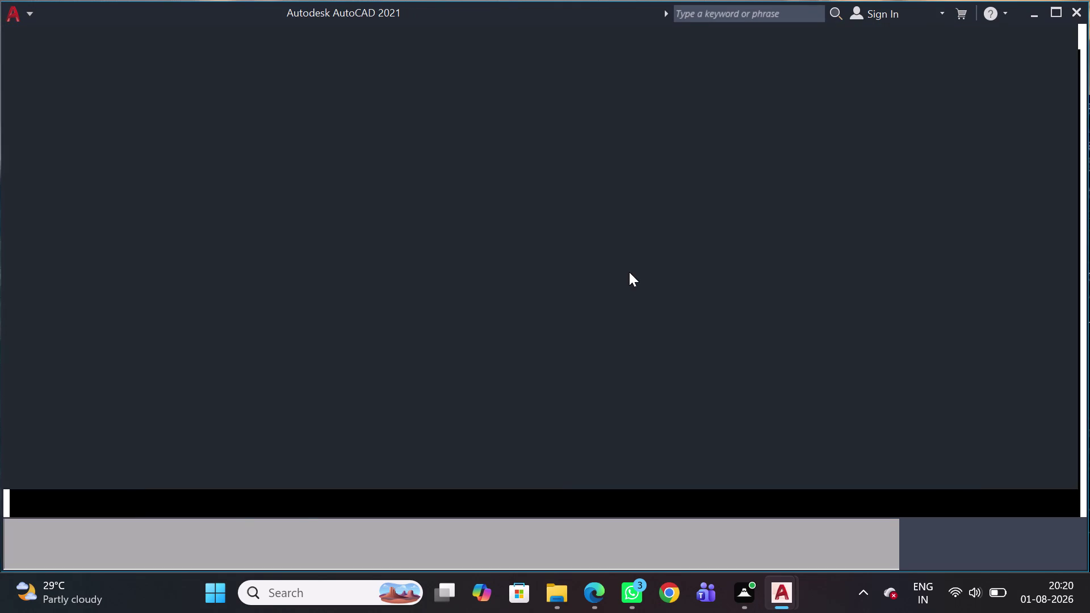
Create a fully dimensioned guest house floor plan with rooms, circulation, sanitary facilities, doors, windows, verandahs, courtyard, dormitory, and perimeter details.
Zoom in and out on the blank Drawing1 and pan to reposition the origin.
scroll(down, 3)
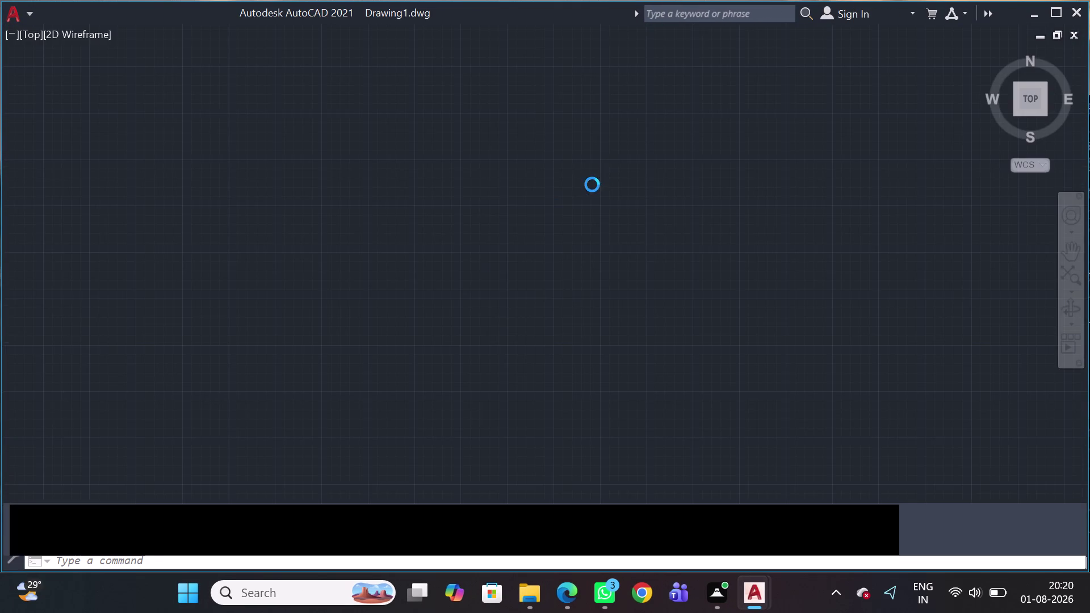
scroll(down, 3)
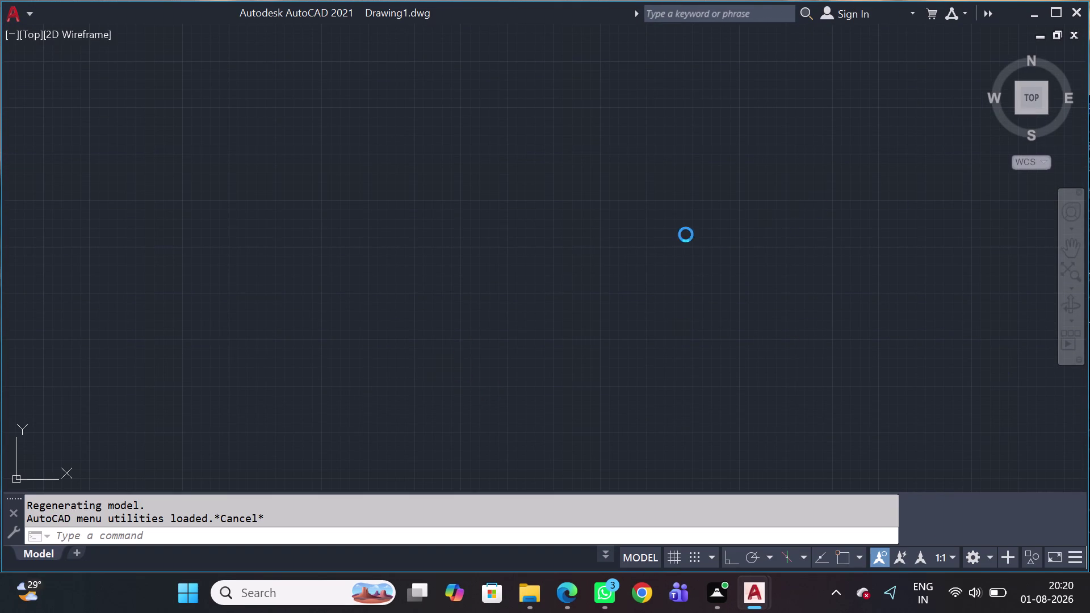
scroll(up, 3)
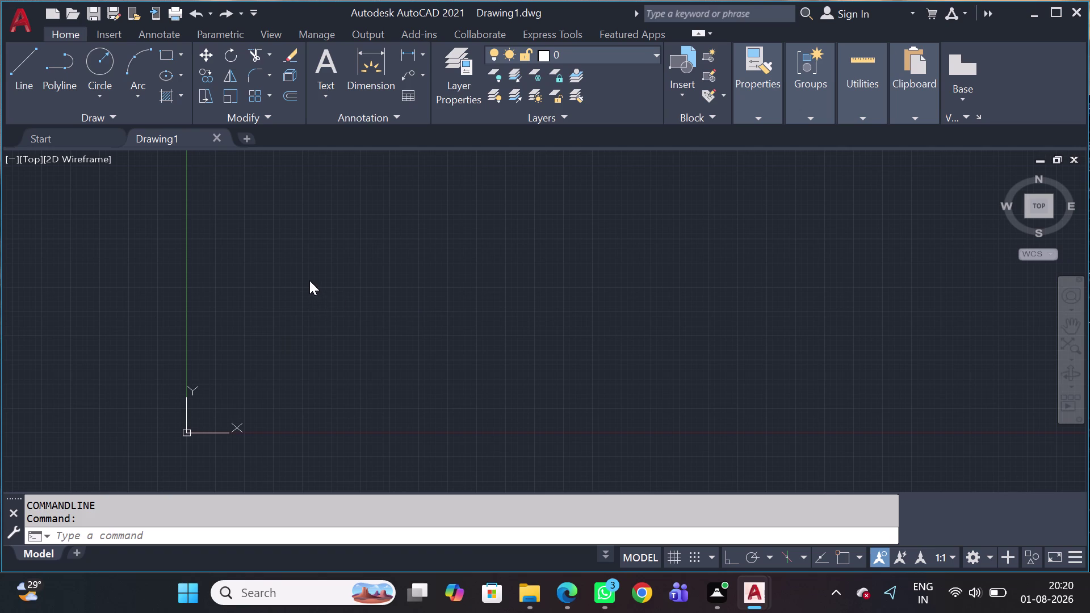
scroll(up, 3)
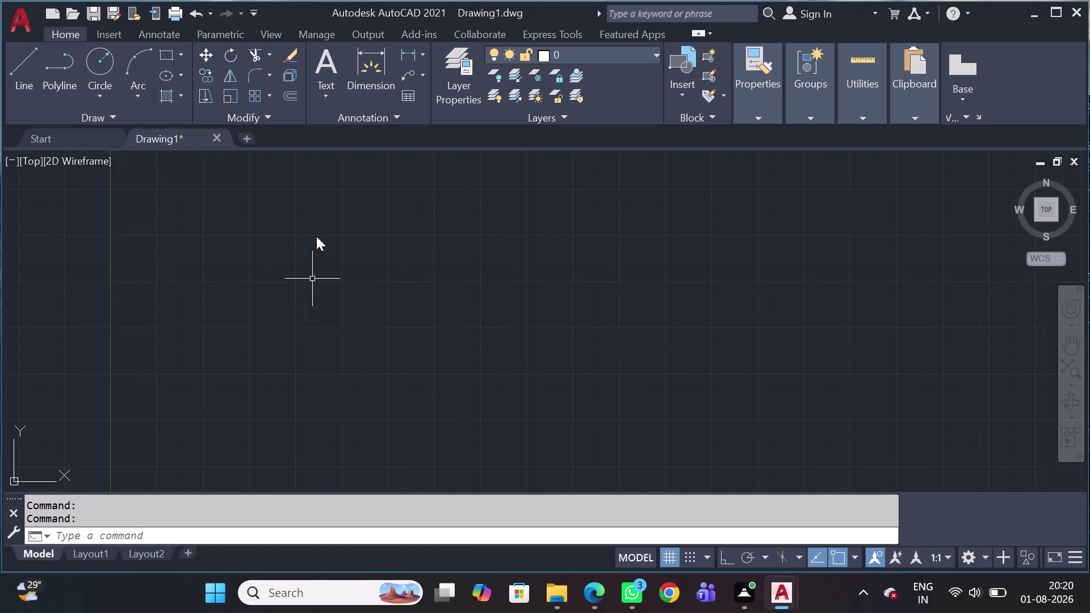
scroll(up, 3)
scroll(down, 3)
scroll(down, 3)
scroll(down, 3)
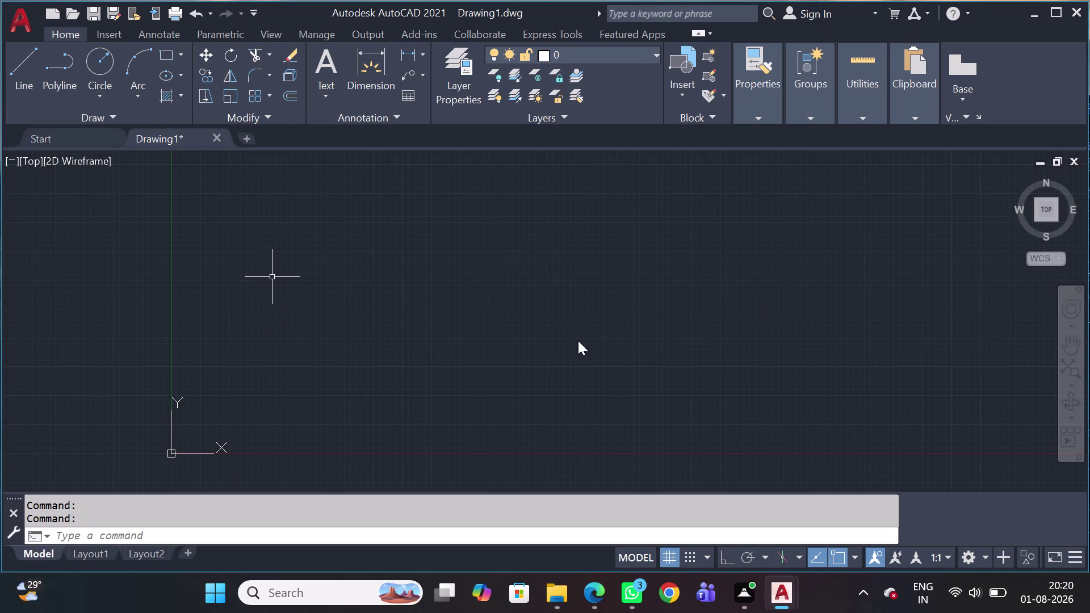
scroll(up, 3)
scroll(down, 3)
scroll(down, 3)
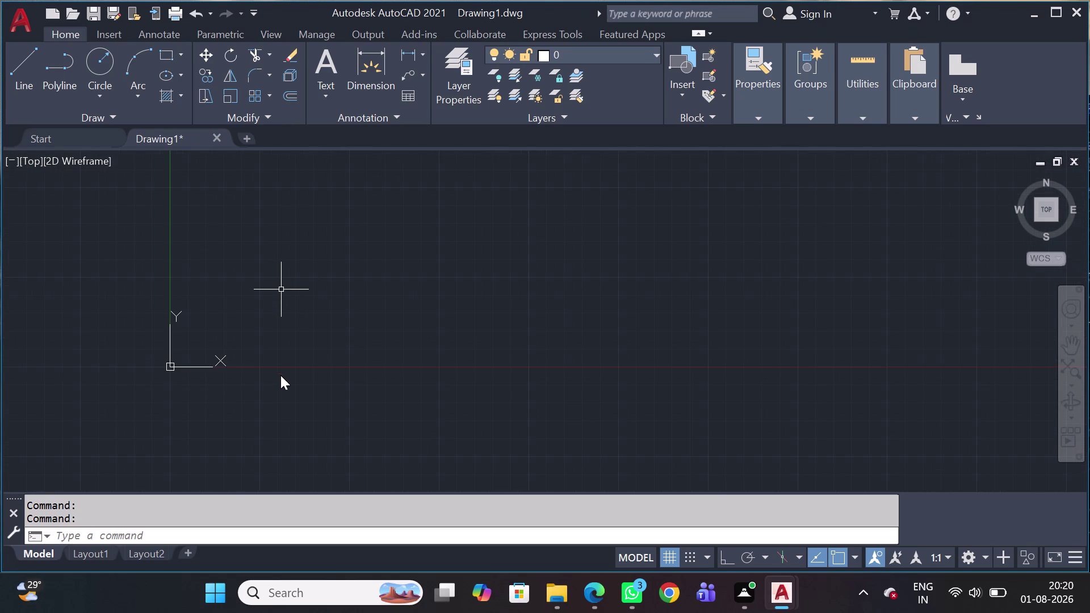
middle_drag(318, 238, 172, 340)
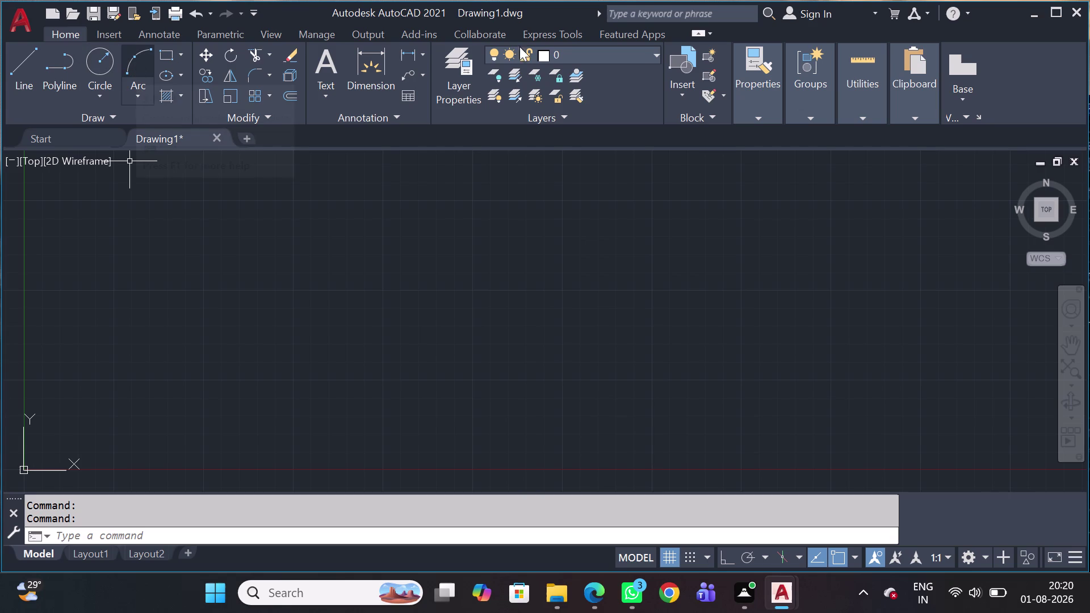
Open the Dimension Style Manager and inspect ISO-25's arrow settings without changing anything.
key(d)
key(space)
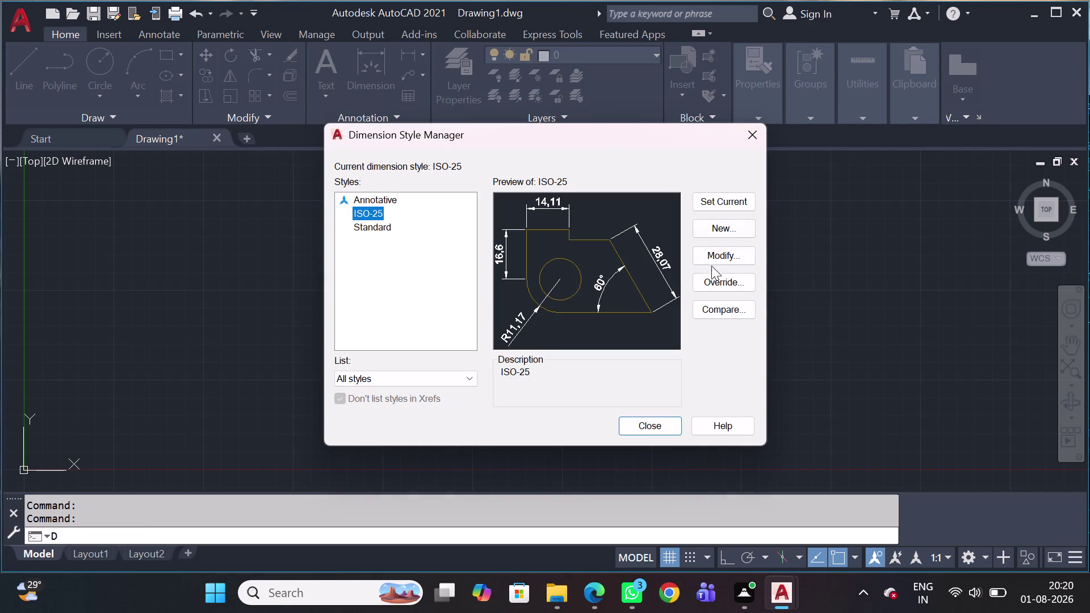
click(731, 256)
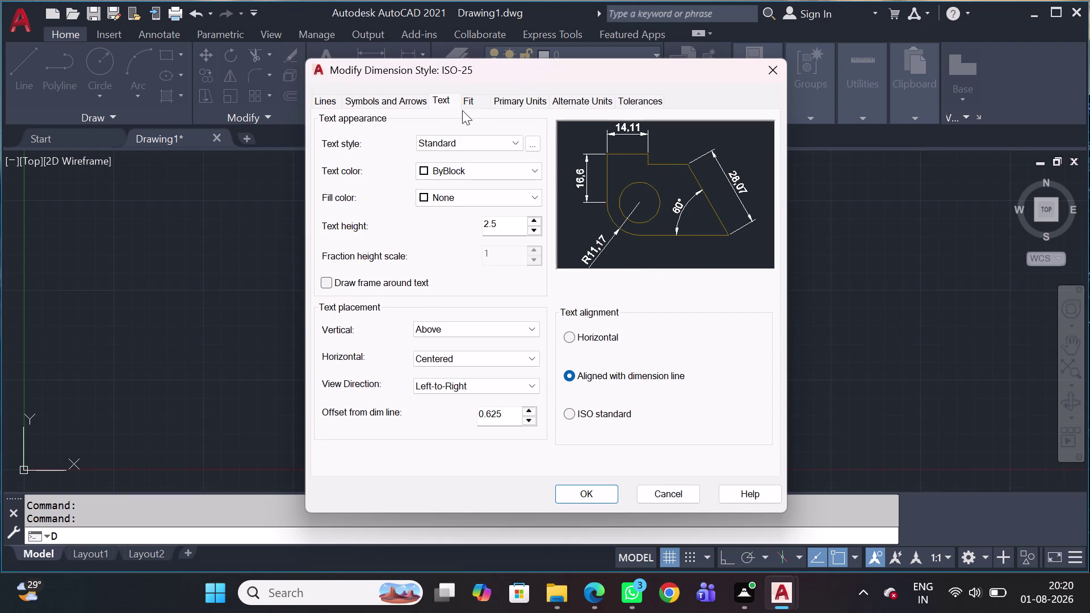
click(404, 105)
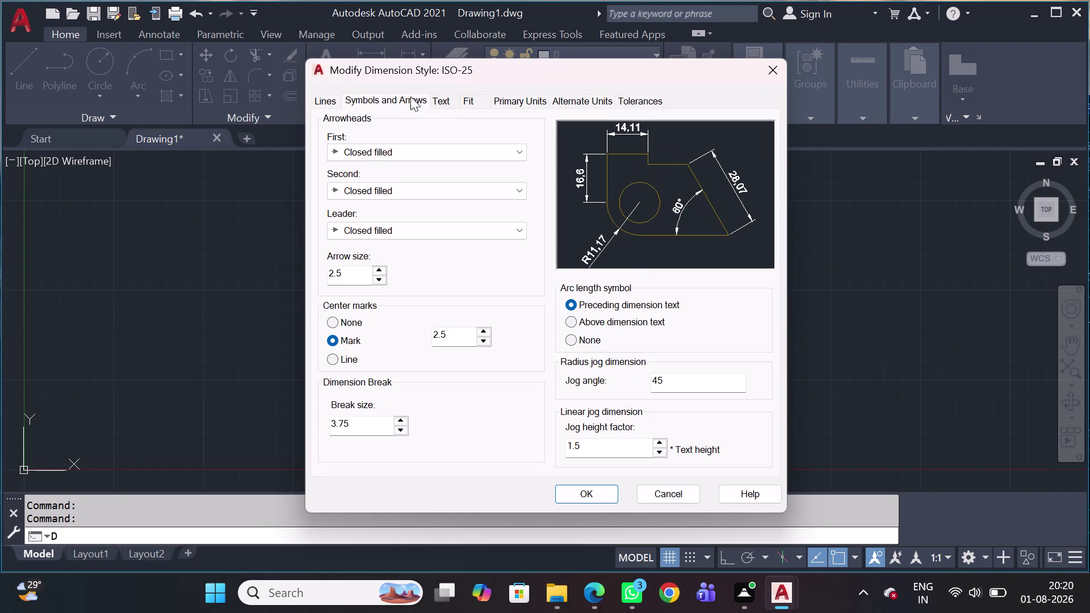
click(768, 67)
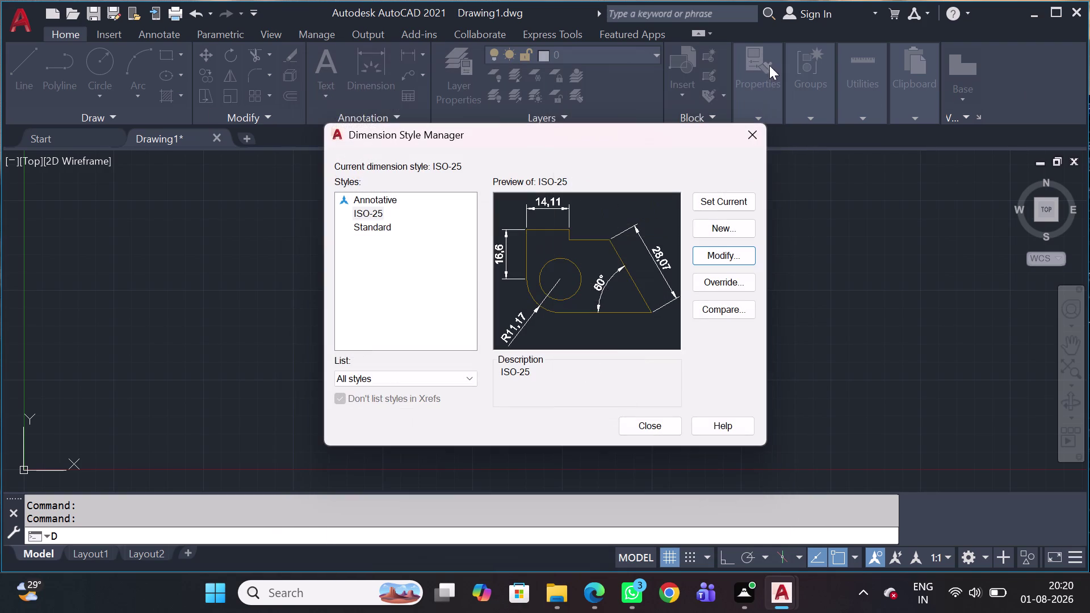
Set ISO-25 Primary Units precision to 0.0, confirm, and close the manager.
click(717, 256)
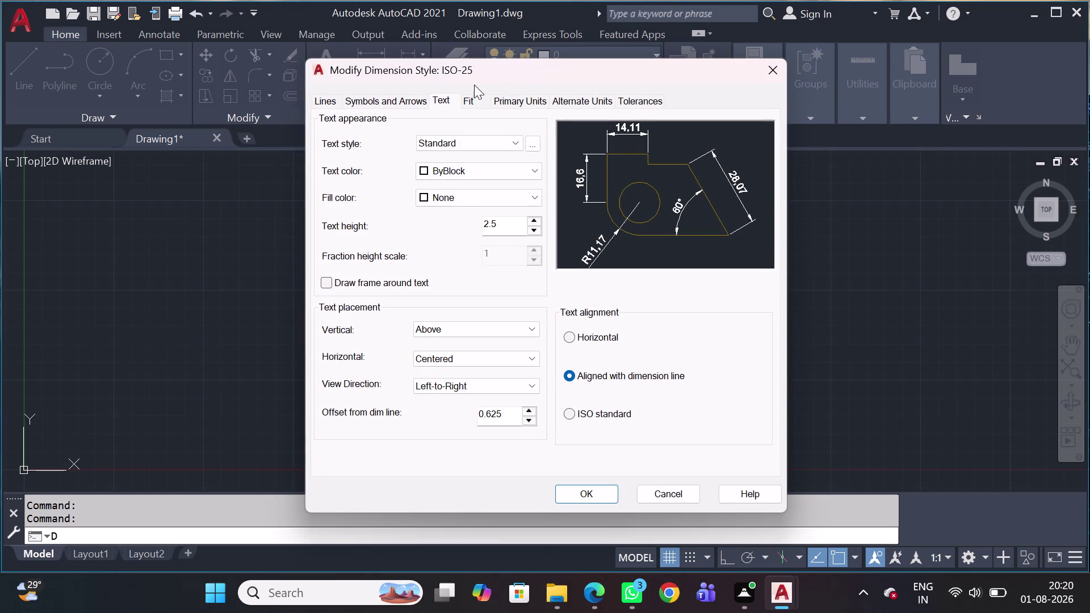
click(500, 103)
click(443, 165)
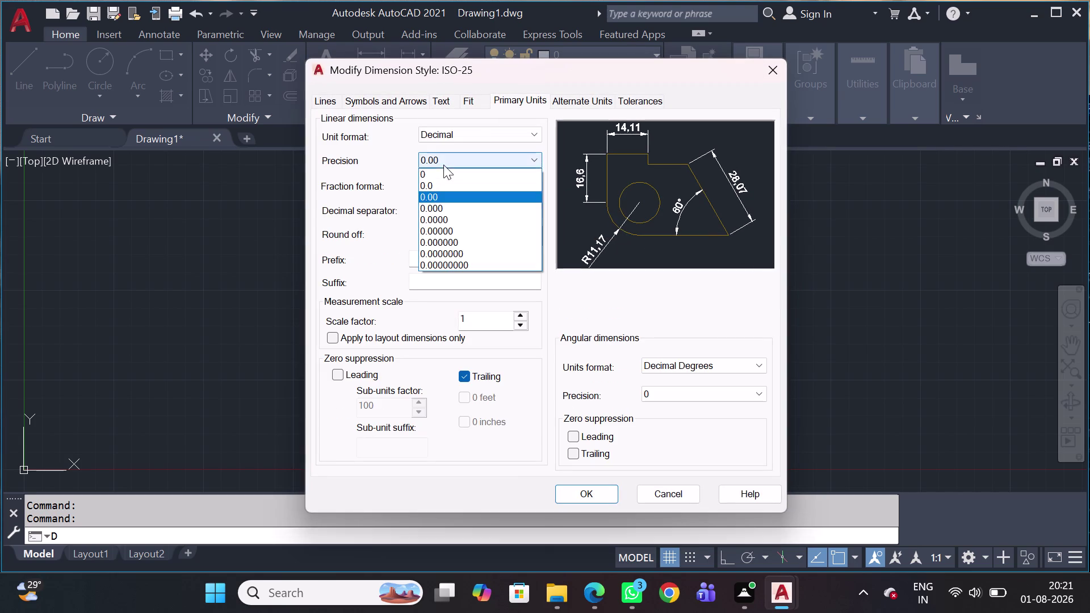
click(436, 178)
click(450, 162)
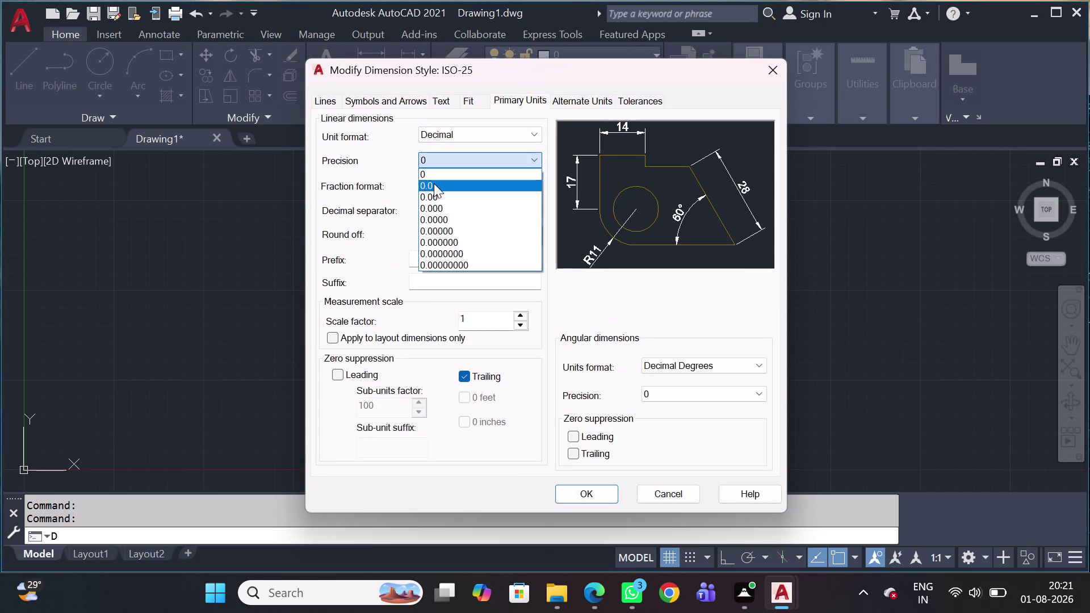
click(434, 185)
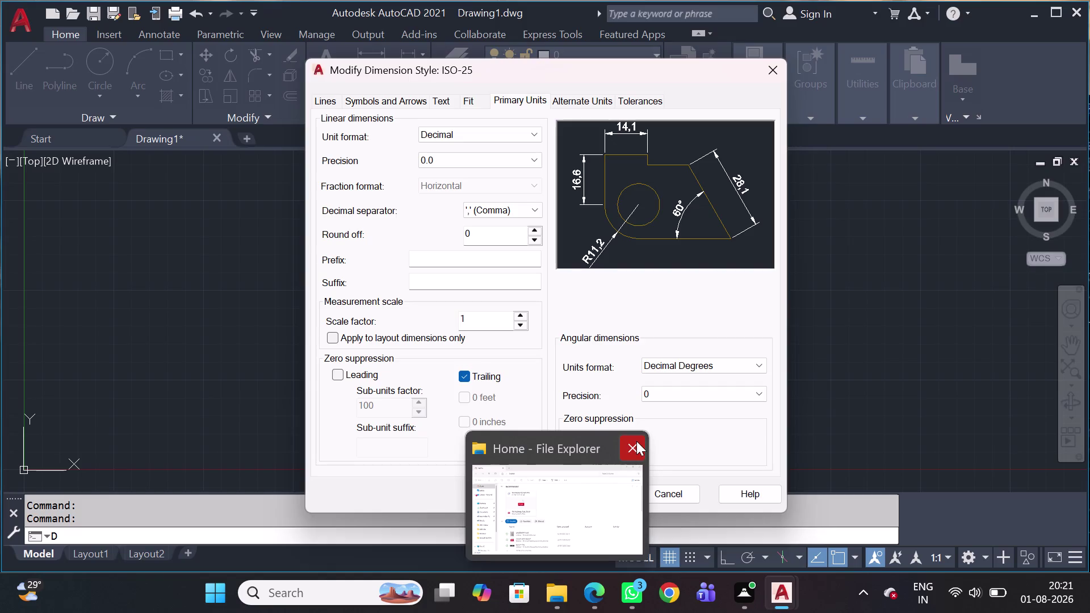
click(635, 441)
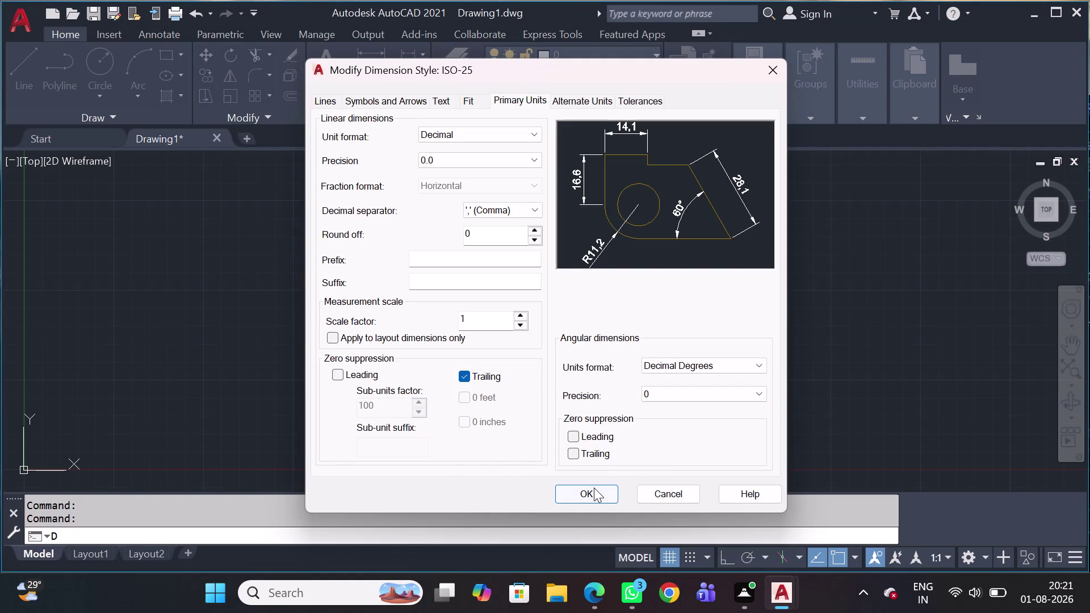
click(594, 488)
click(729, 199)
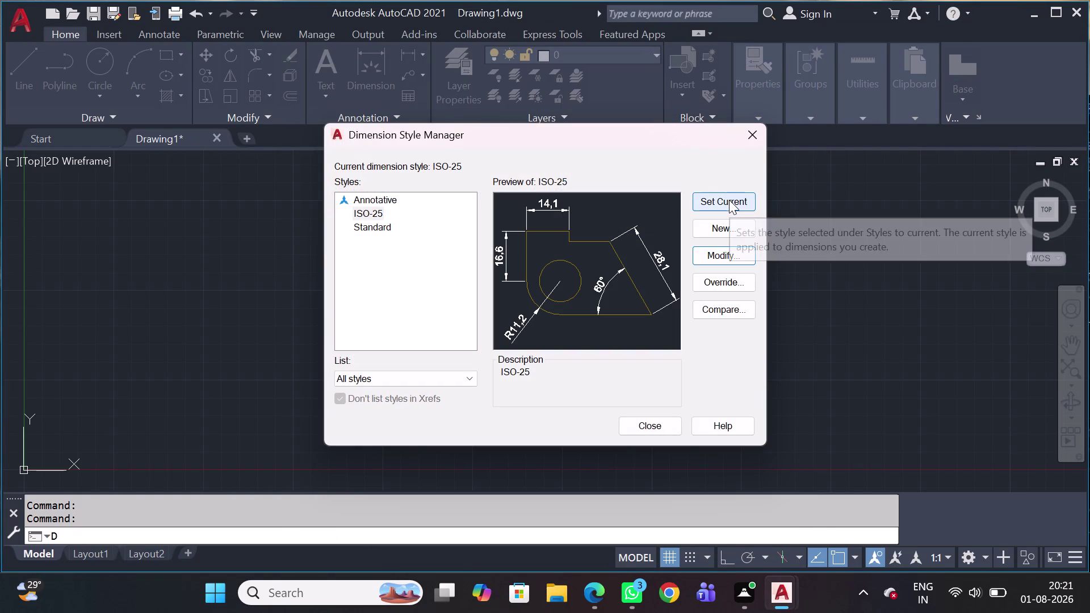
click(749, 141)
key(u)
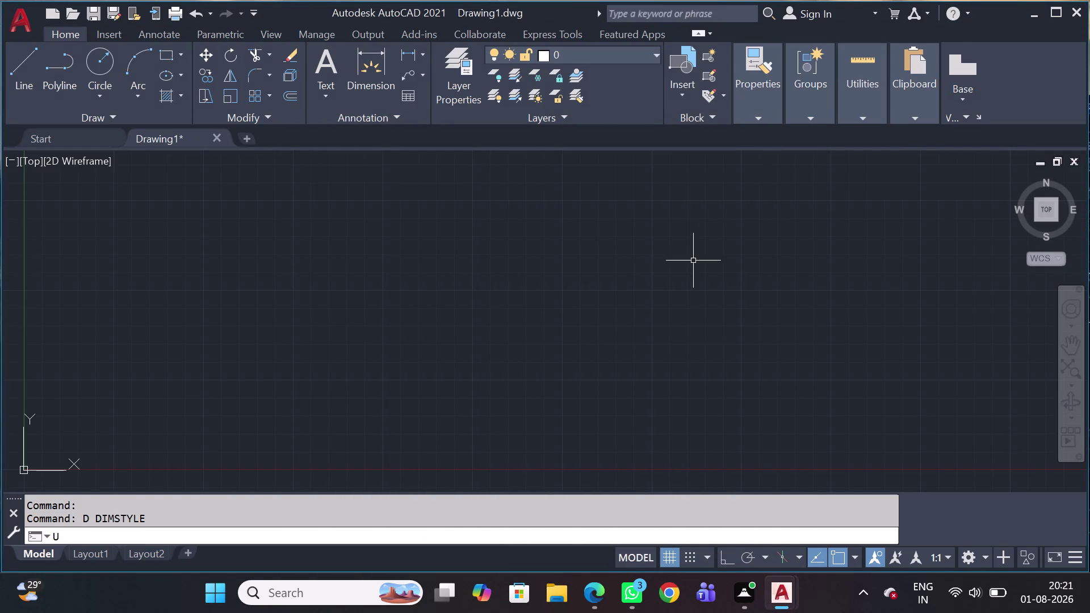
key(n)
key(space)
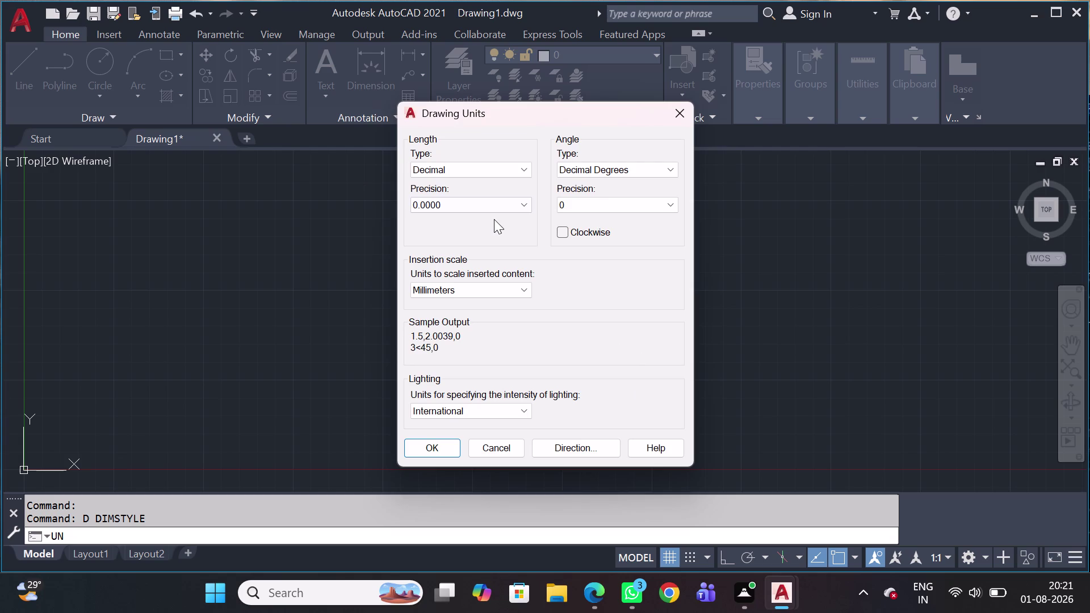
click(495, 208)
click(480, 226)
click(420, 443)
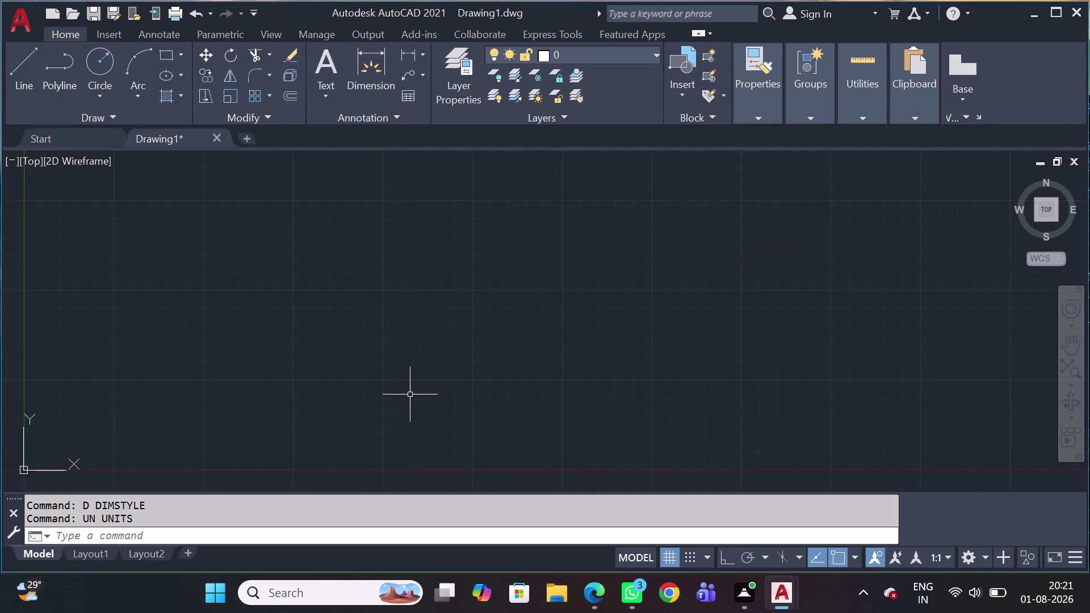
text(L)
key(space)
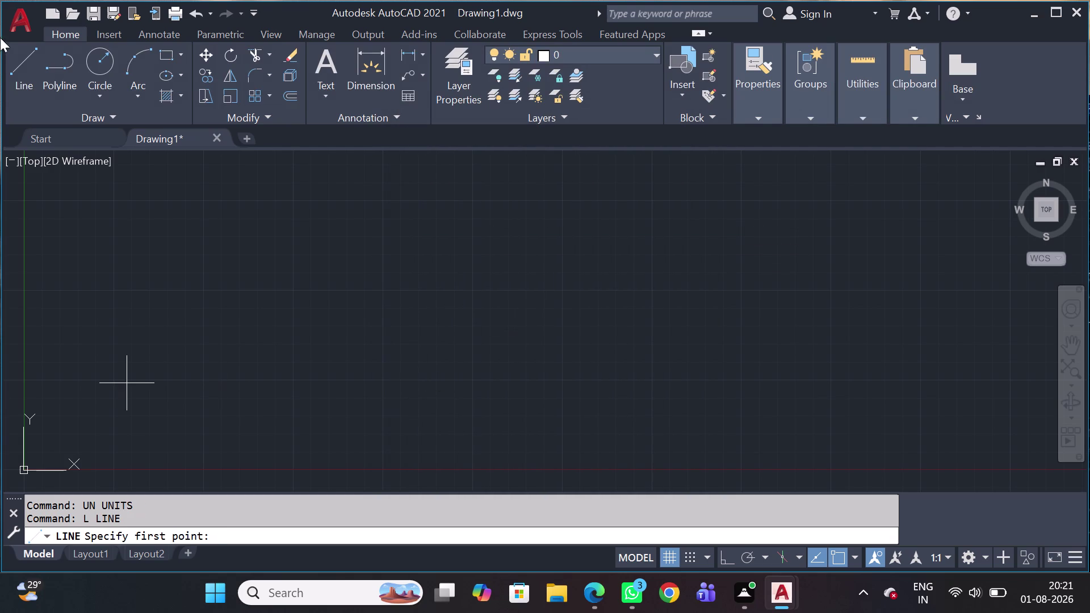
scroll(down, 3)
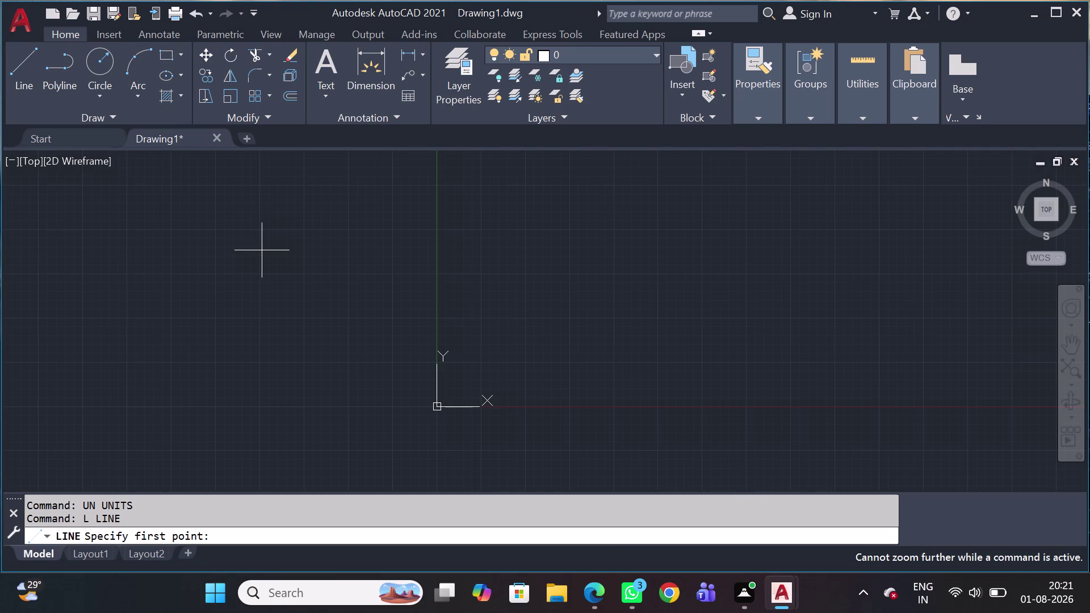
key(Escape)
key(x)
key(l)
key(space)
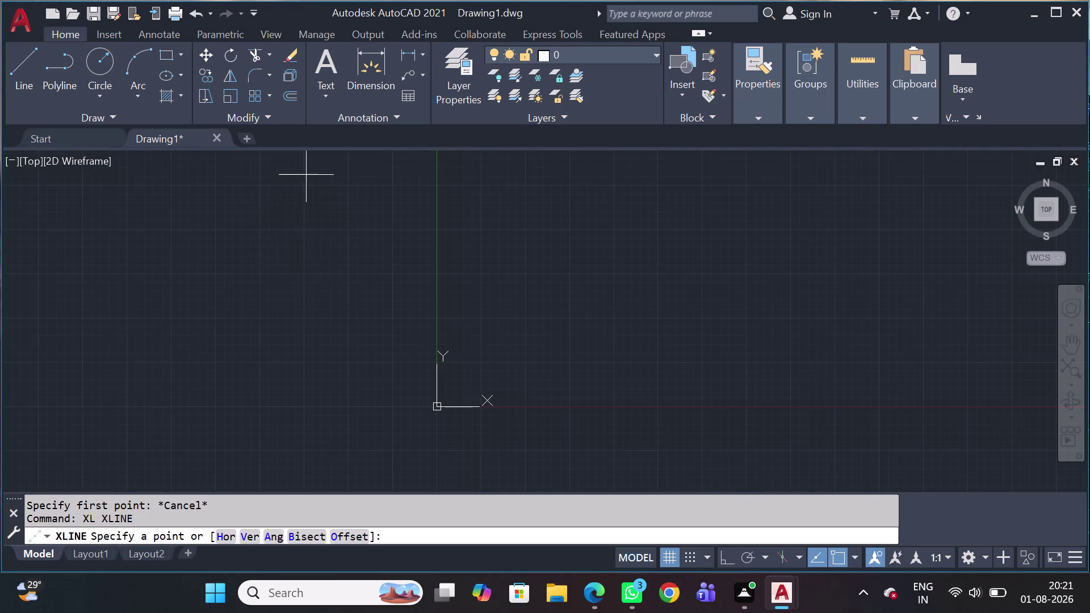
key(h)
key(space)
scroll(down, 3)
scroll(up, 3)
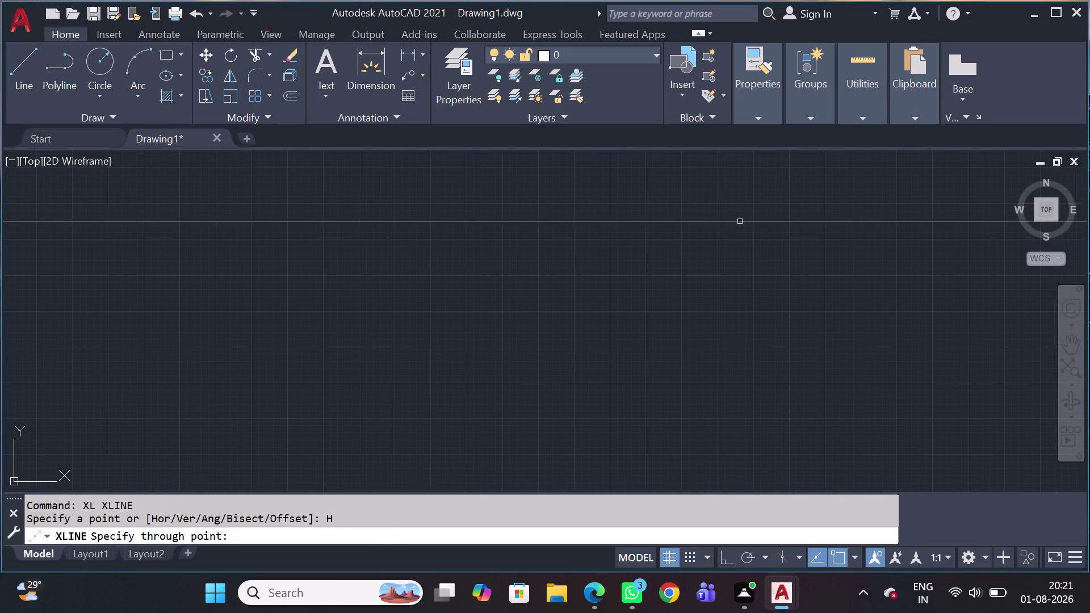
click(344, 159)
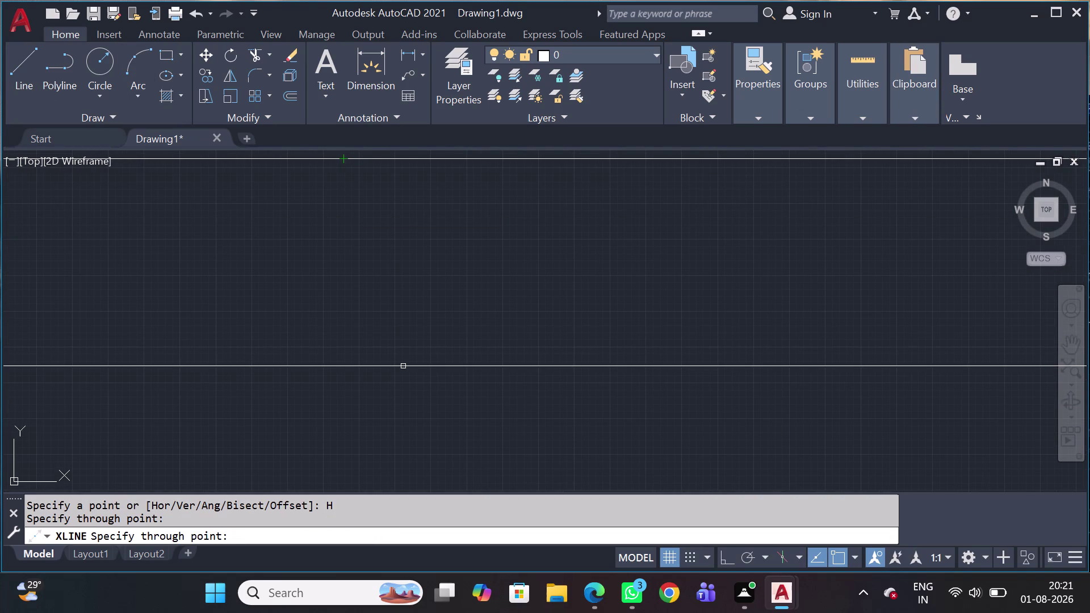
key(Escape)
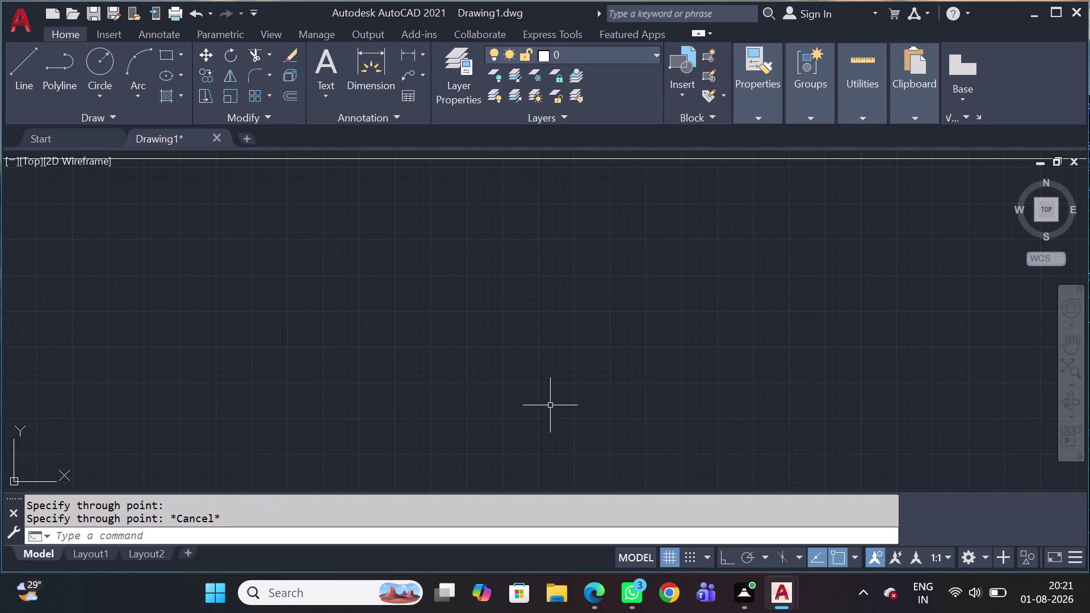
scroll(down, 3)
scroll(up, 3)
scroll(up, 3)
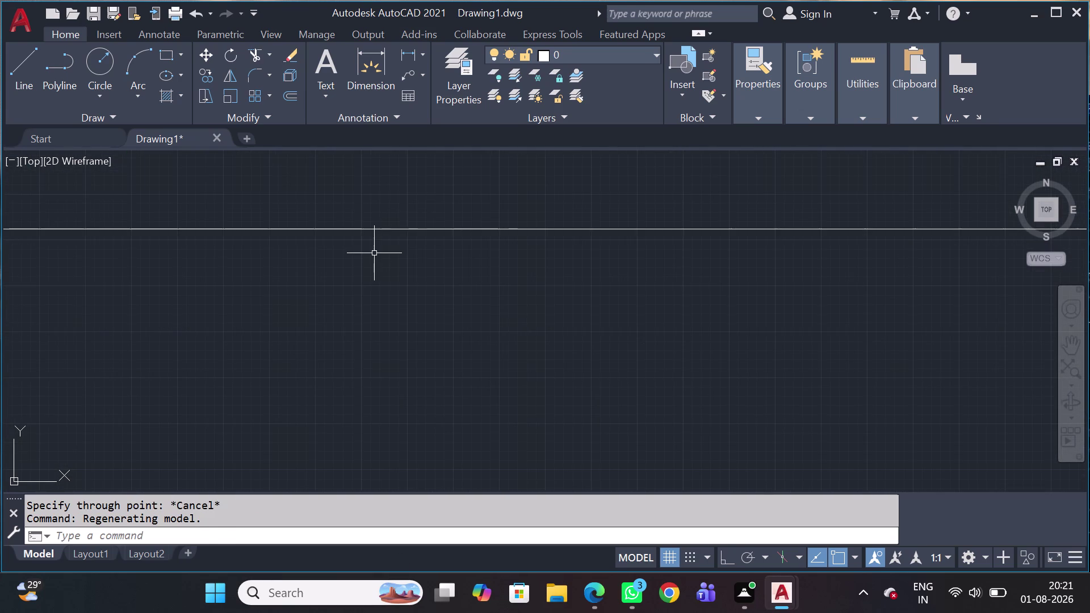
middle_drag(374, 289, 449, 148)
scroll(down, 3)
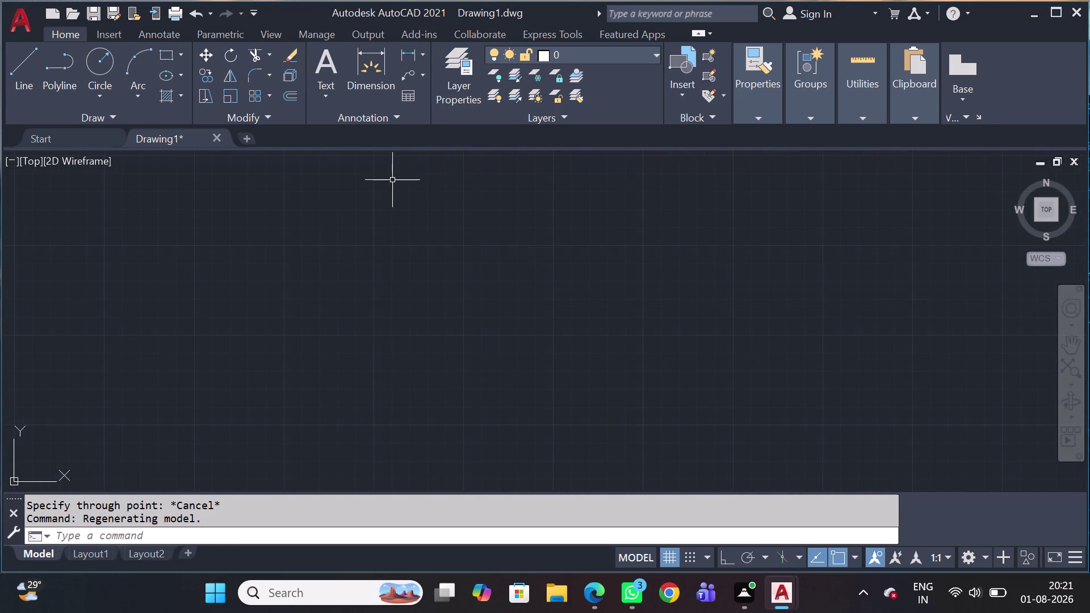
scroll(down, 3)
scroll(up, 3)
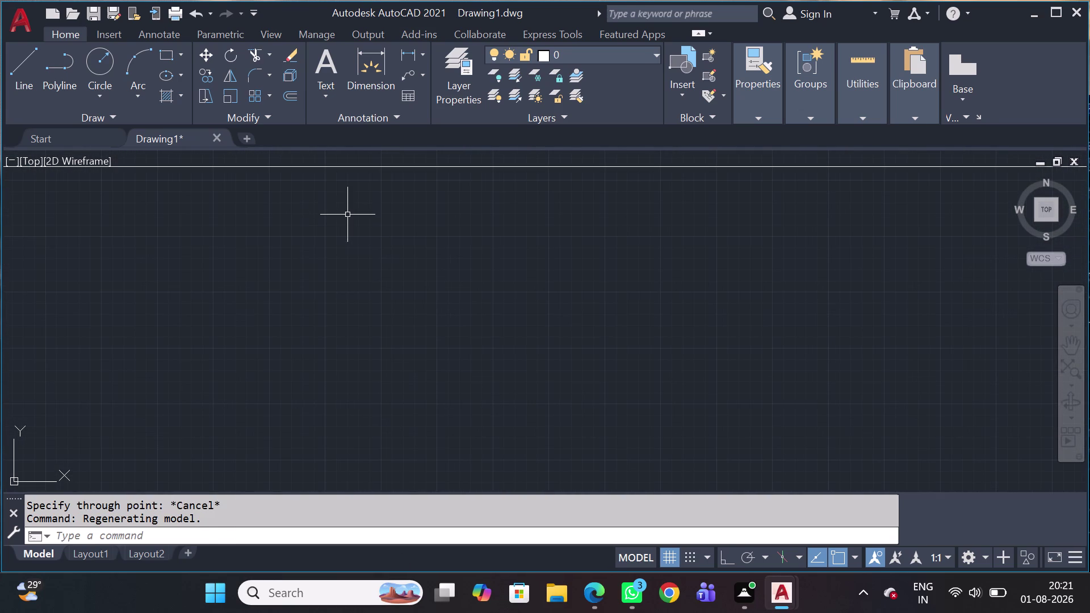
Place a vertical construction line with XL, crossing the horizontal one.
key(x)
key(l)
key(space)
key(v)
key(space)
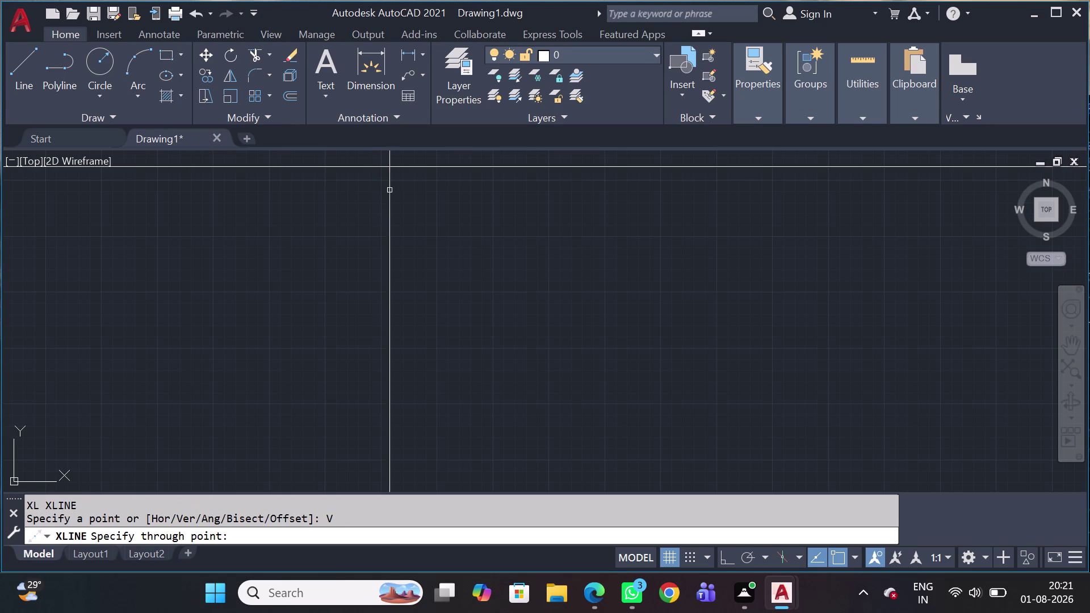
click(149, 166)
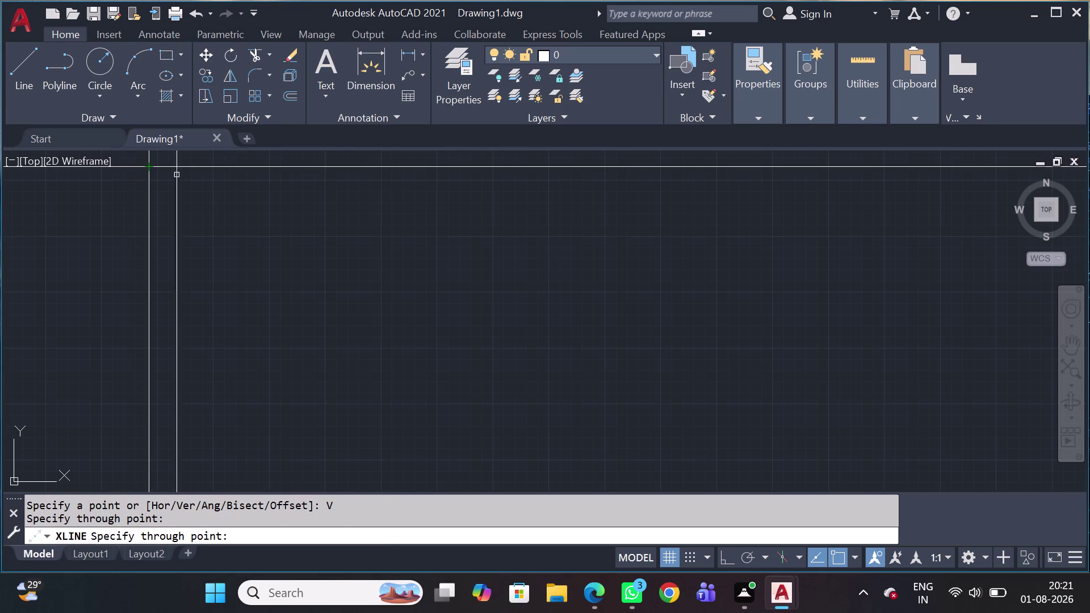
scroll(down, 3)
scroll(up, 3)
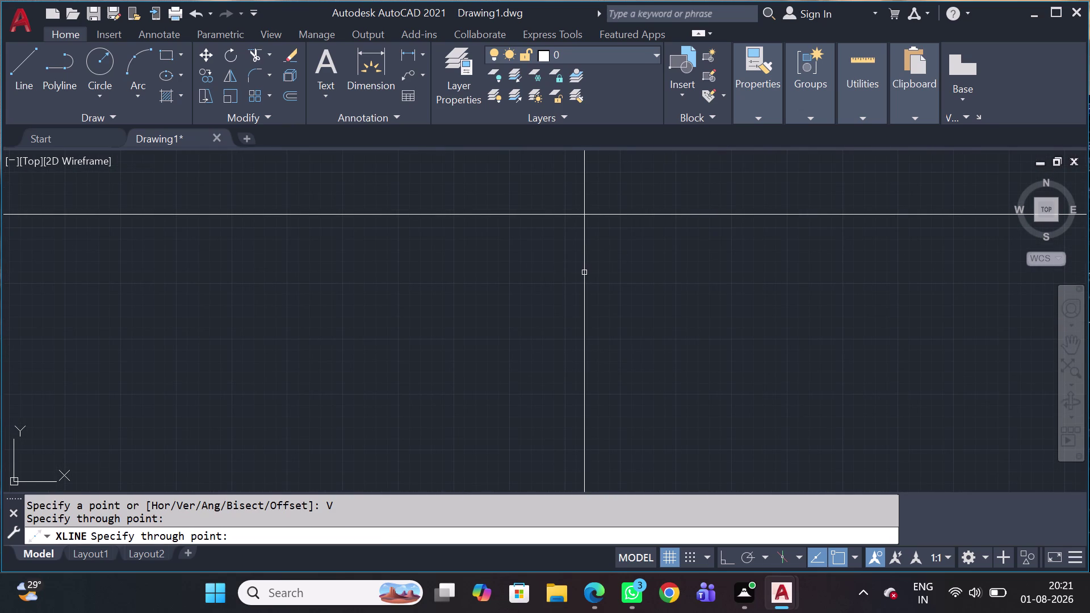
key(Escape)
Begin the Offset command (O) on the construction lines.
scroll(down, 3)
scroll(up, 3)
click(650, 329)
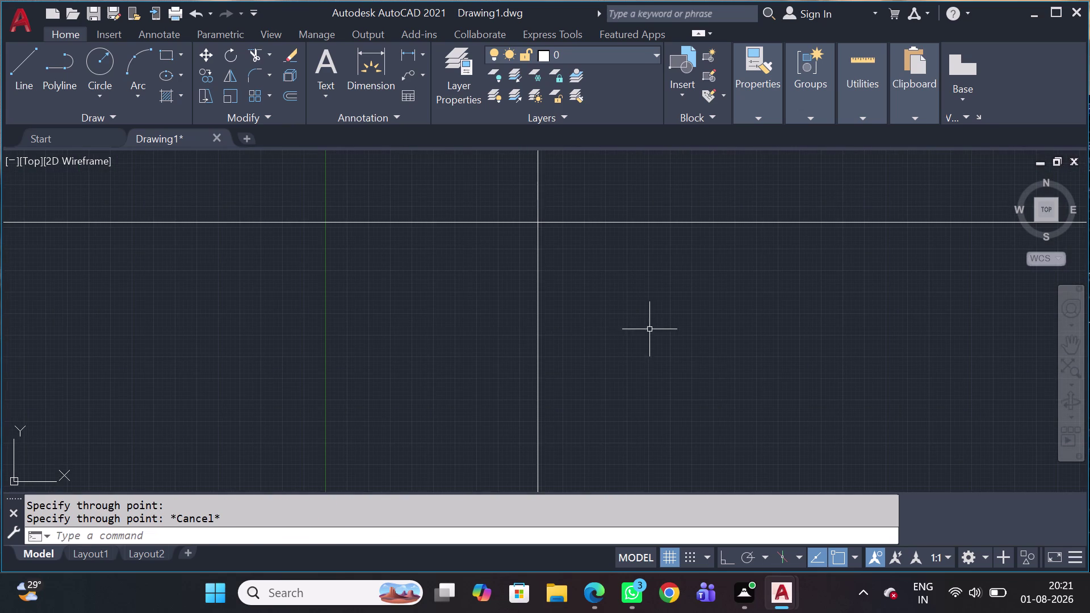
click(393, 338)
key(o)
key(space)
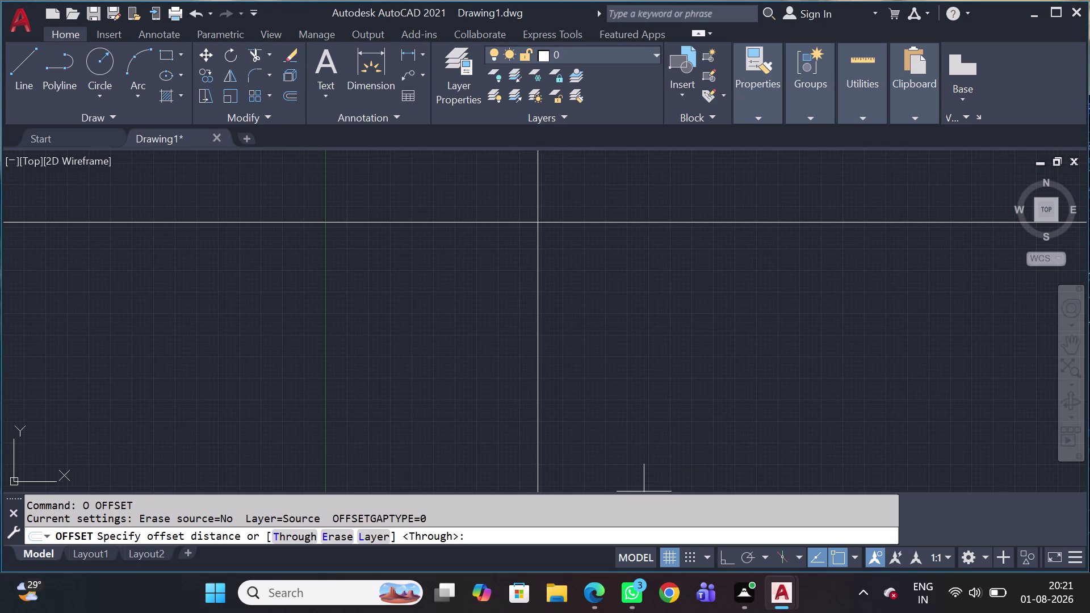
Offset the vertical xline 27620 units to the right.
key(2)
key(7)
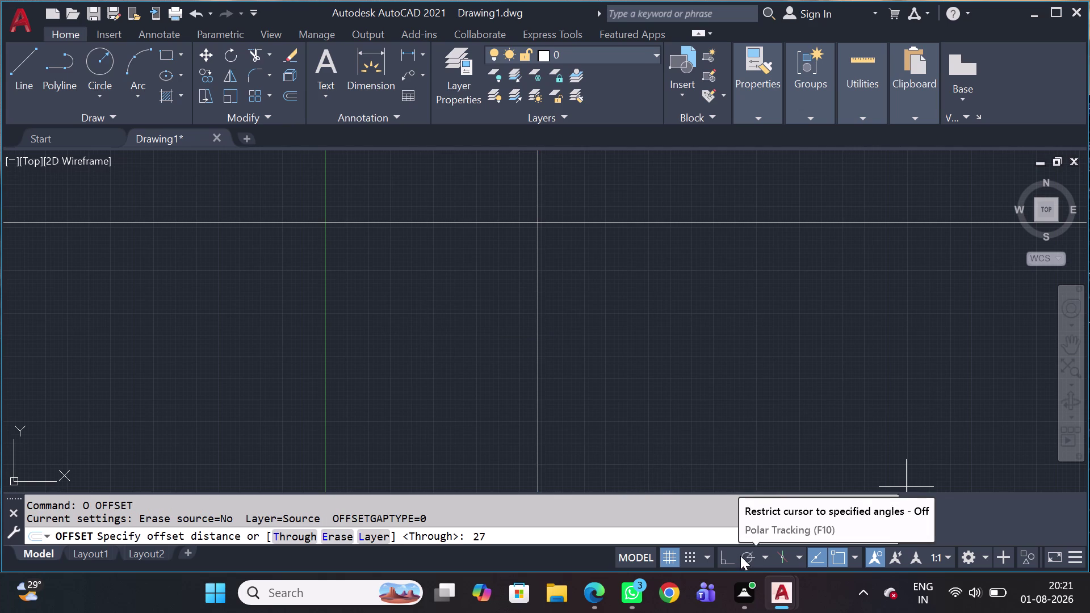
text(620)
key(Return)
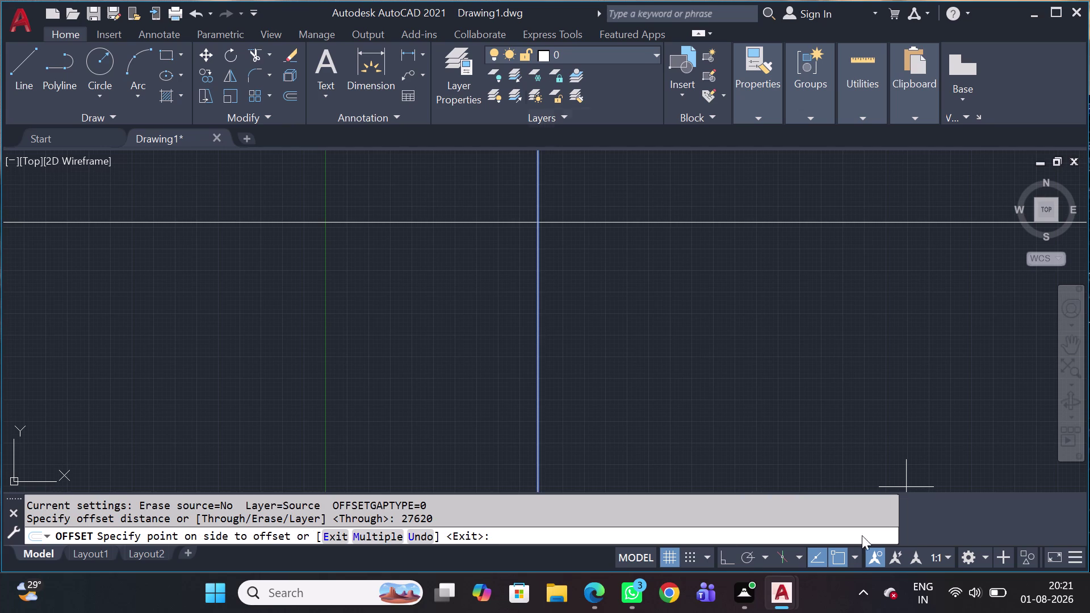
scroll(down, 3)
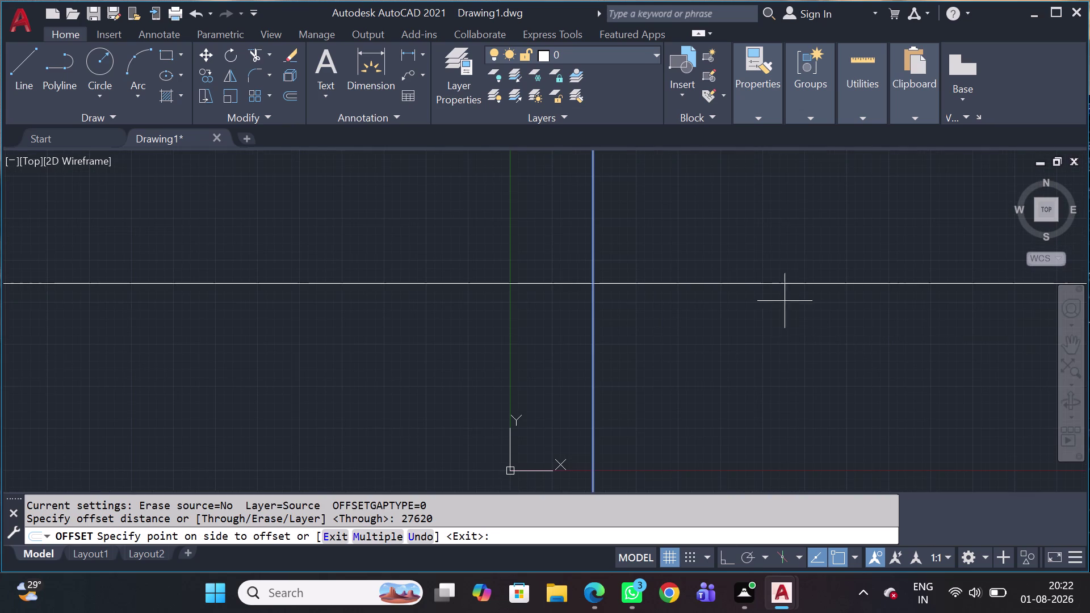
middle_drag(801, 305, 335, 362)
scroll(down, 3)
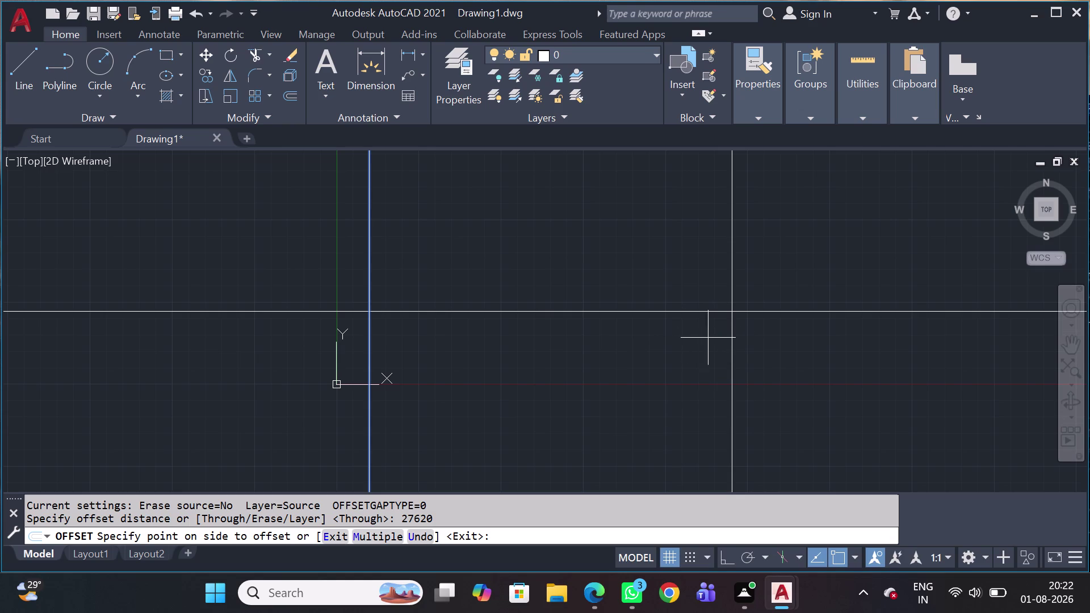
click(580, 354)
key(Escape)
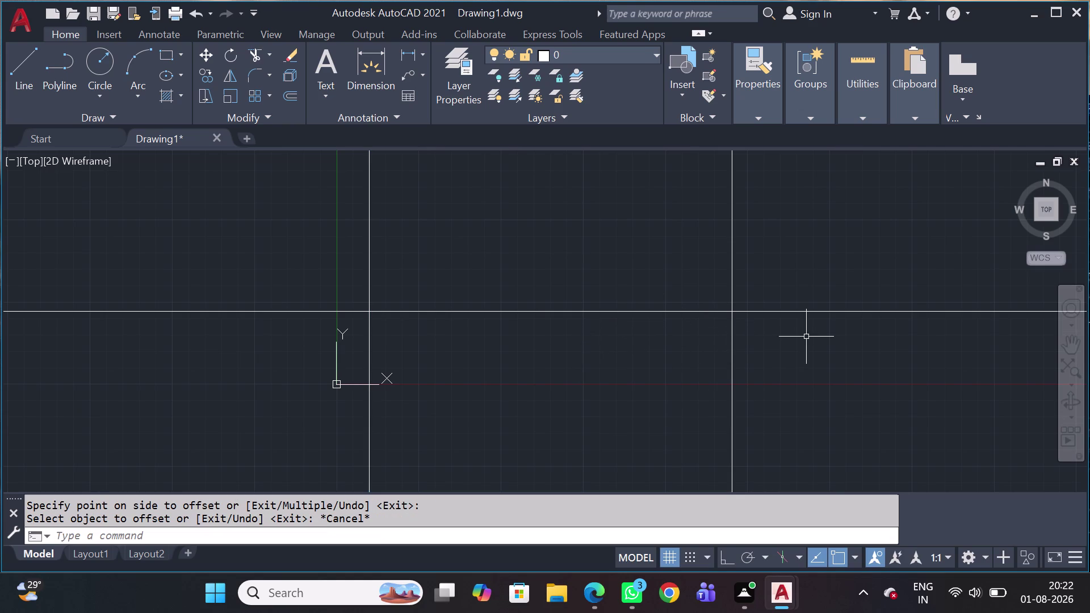
Start a second offset with distance 15415 for the horizontal xline.
click(868, 256)
click(776, 375)
key(o)
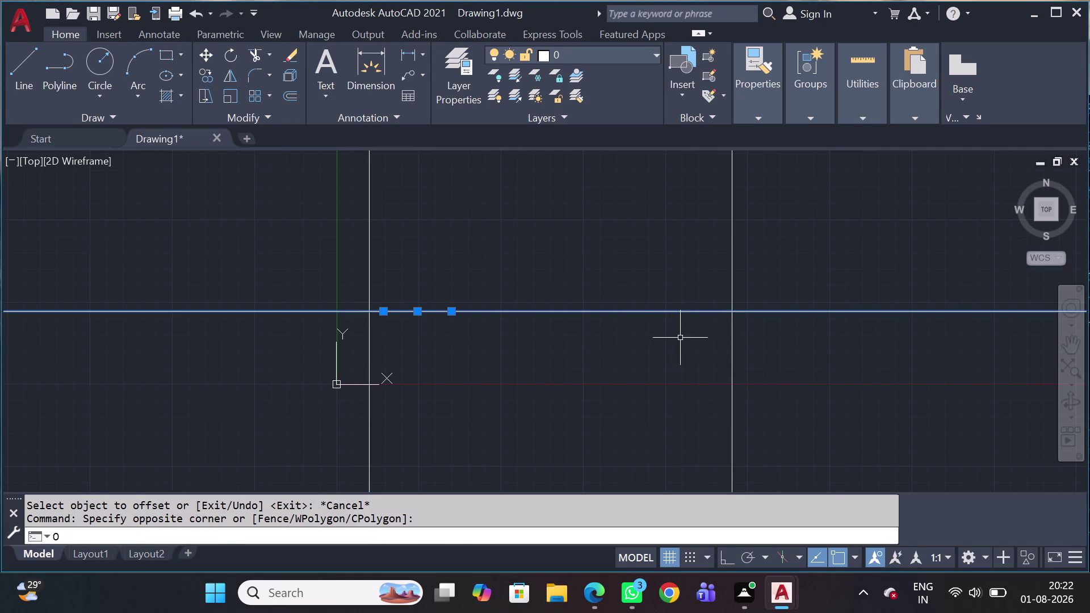
key(space)
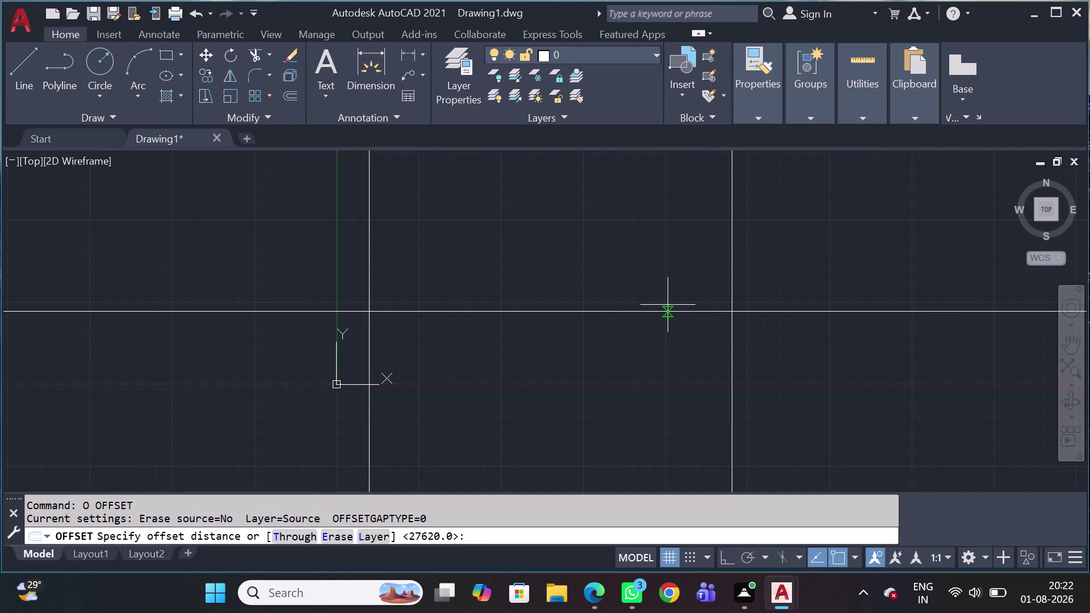
text(1)
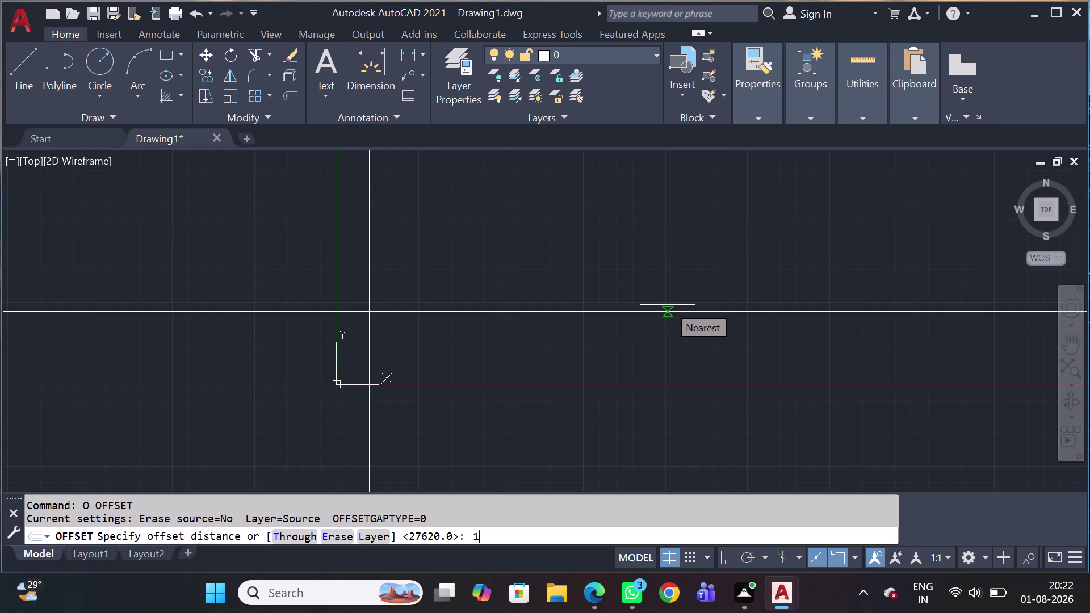
text(5)
text(415)
key(Return)
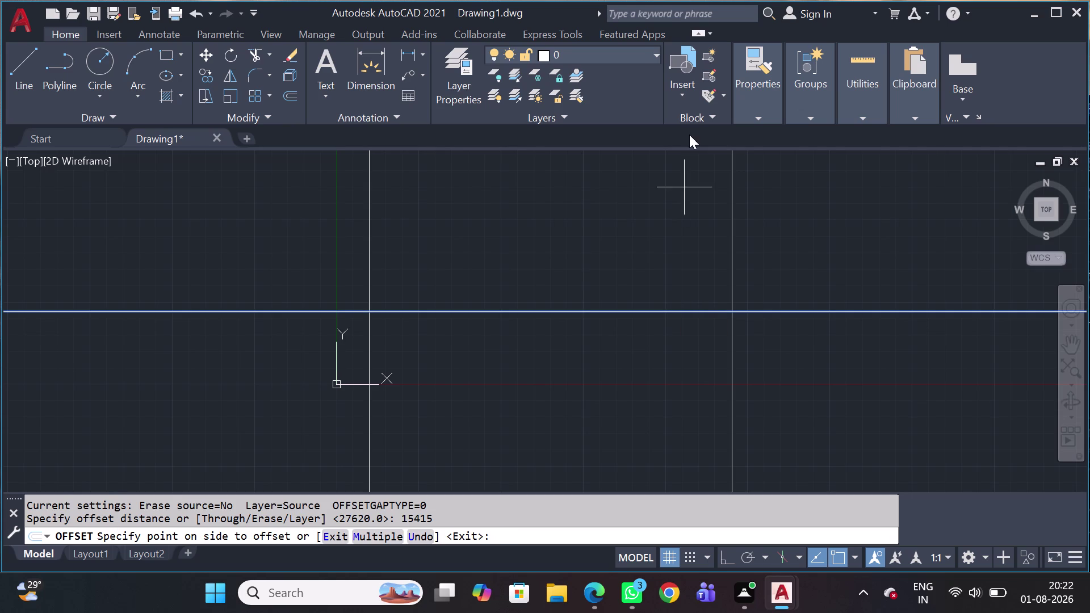
Place the 15415 copy above the horizontal xline and pan to view the lines.
scroll(down, 3)
scroll(down, 3)
scroll(down, 3)
scroll(down, 3)
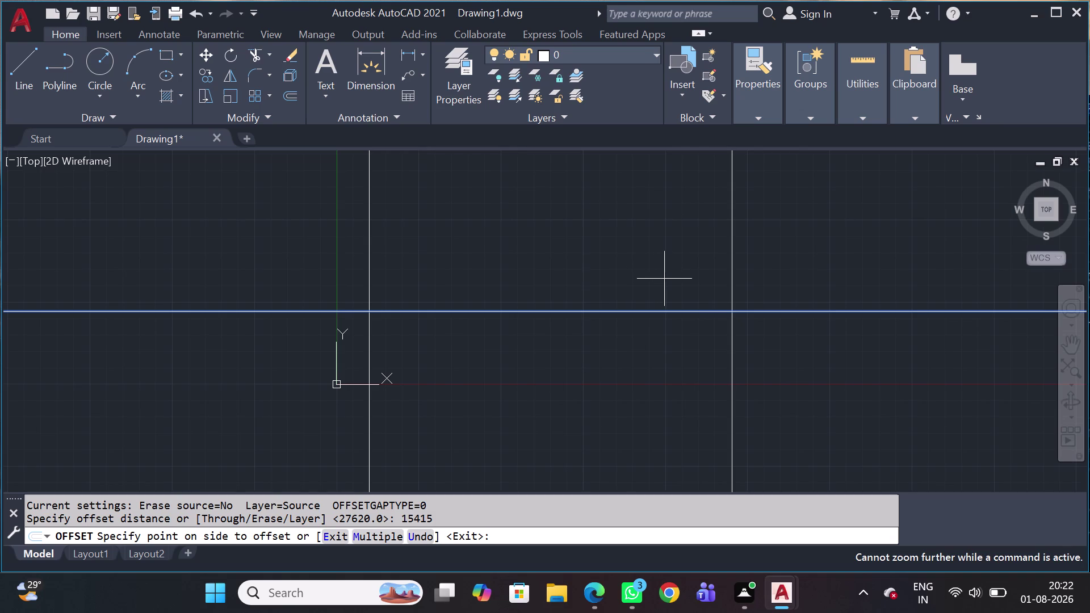
scroll(down, 3)
scroll(down, 3)
click(667, 210)
scroll(down, 3)
scroll(down, 3)
scroll(down, 3)
middle_drag(662, 245, 287, 304)
scroll(down, 3)
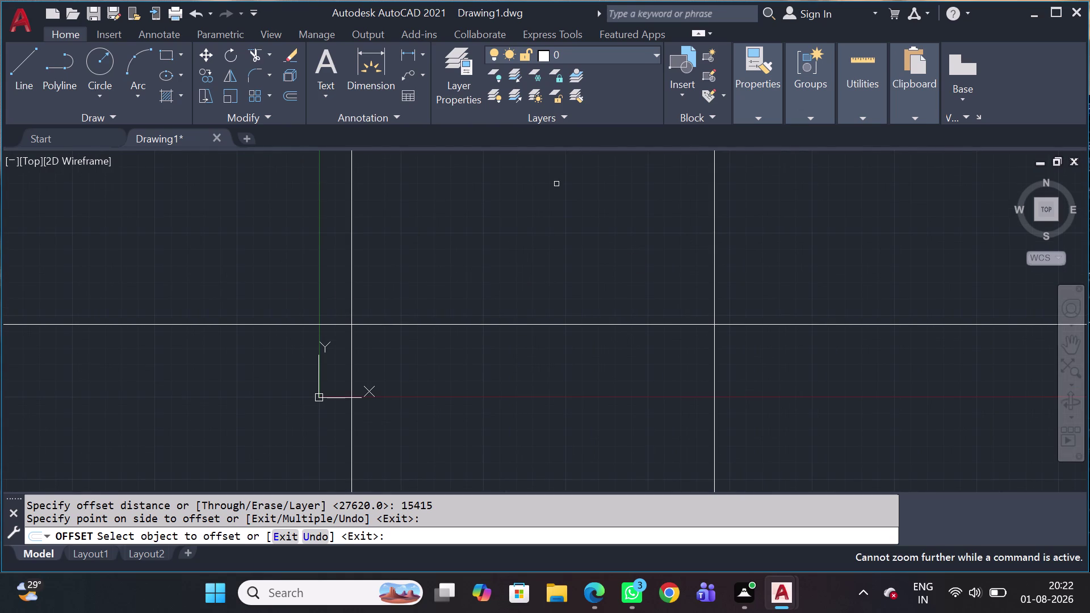
middle_drag(560, 188, 443, 440)
middle_drag(799, 251, 482, 357)
key(Escape)
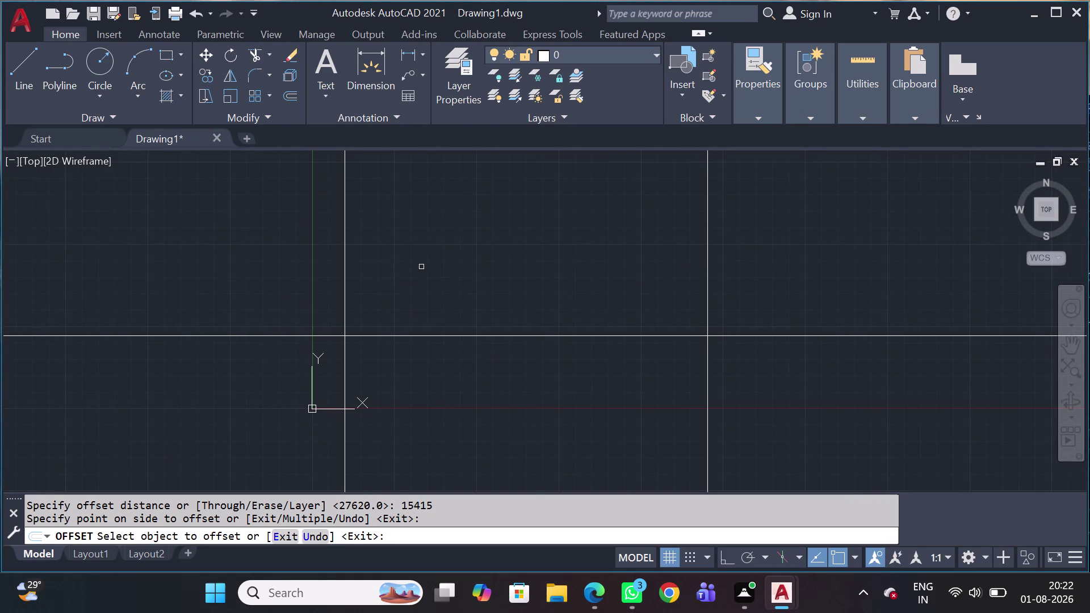
scroll(down, 3)
scroll(up, 3)
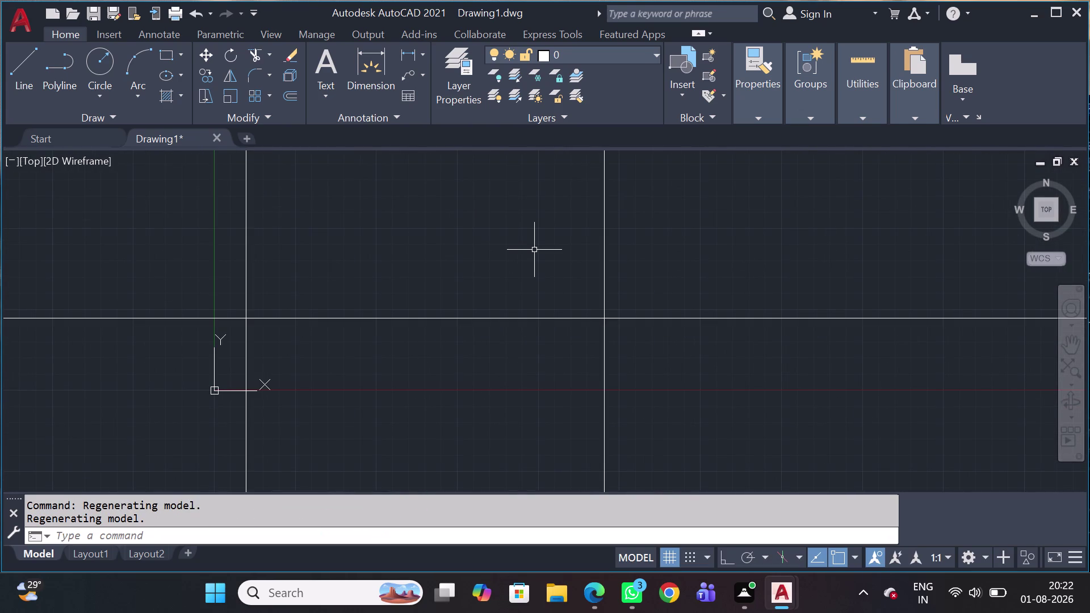
Trim the construction line overshoots on the right and left of the rectangle.
key(t)
text(R)
key(space)
scroll(down, 3)
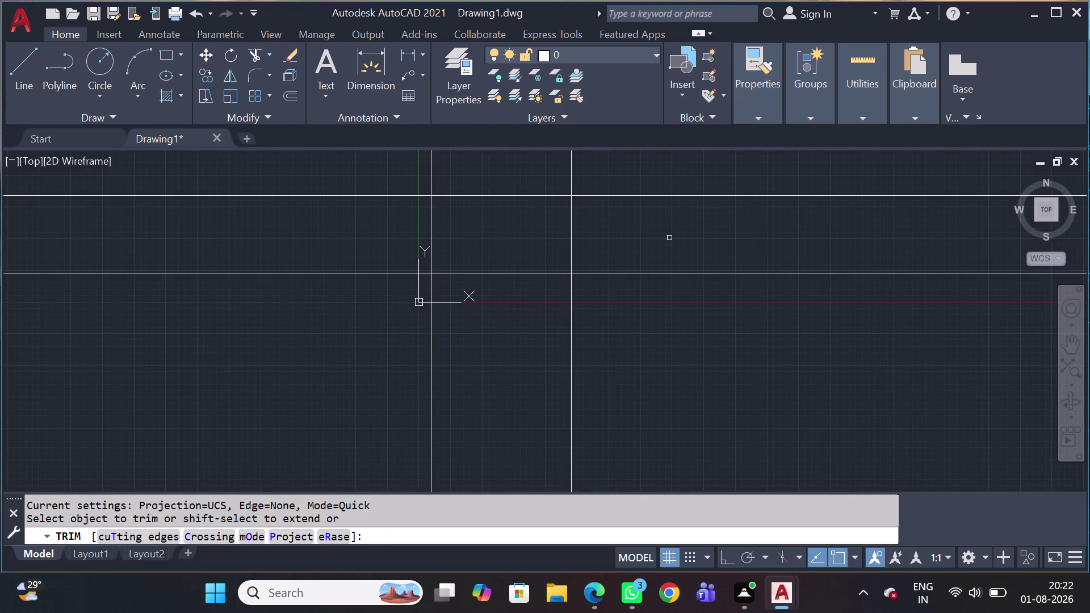
drag(724, 160, 721, 168)
click(683, 314)
drag(636, 328, 636, 332)
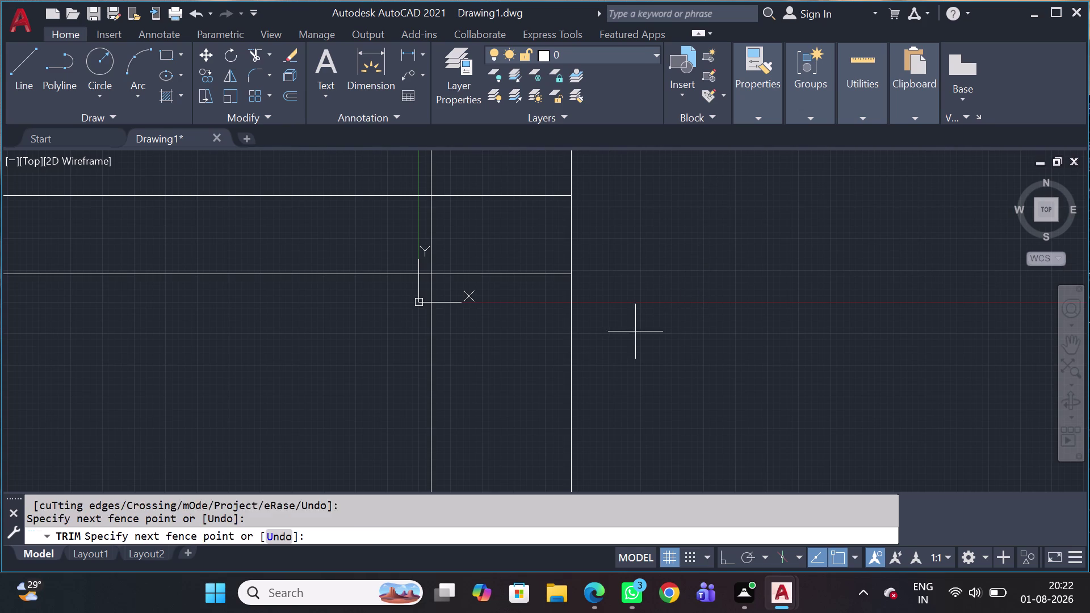
drag(635, 331, 623, 338)
click(210, 395)
click(203, 179)
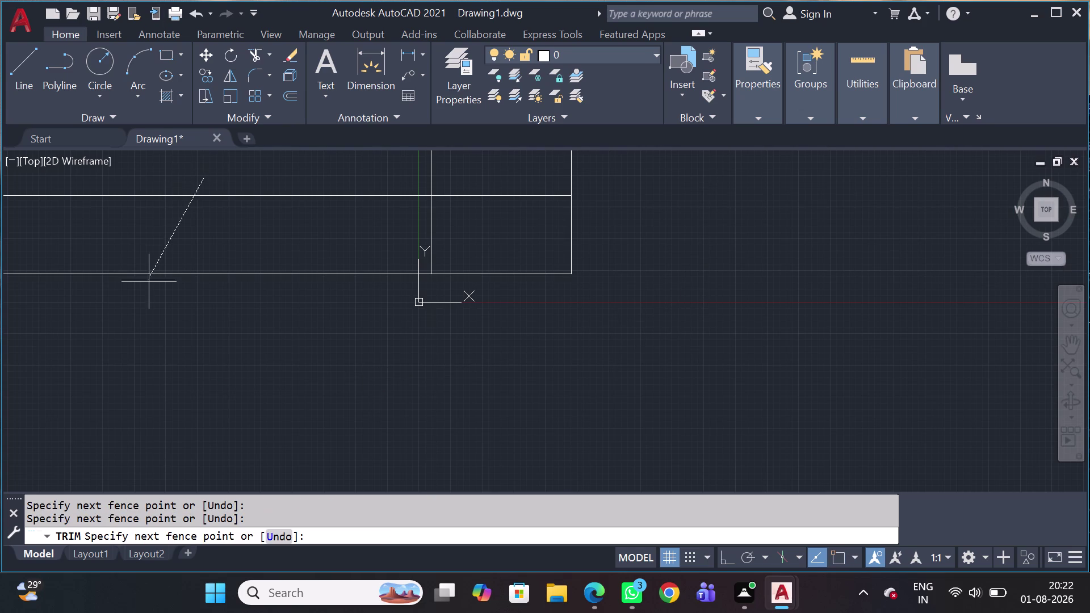
click(126, 374)
Trim the overshoots below and above the rectangle and finish trimming.
scroll(down, 3)
scroll(up, 3)
click(802, 240)
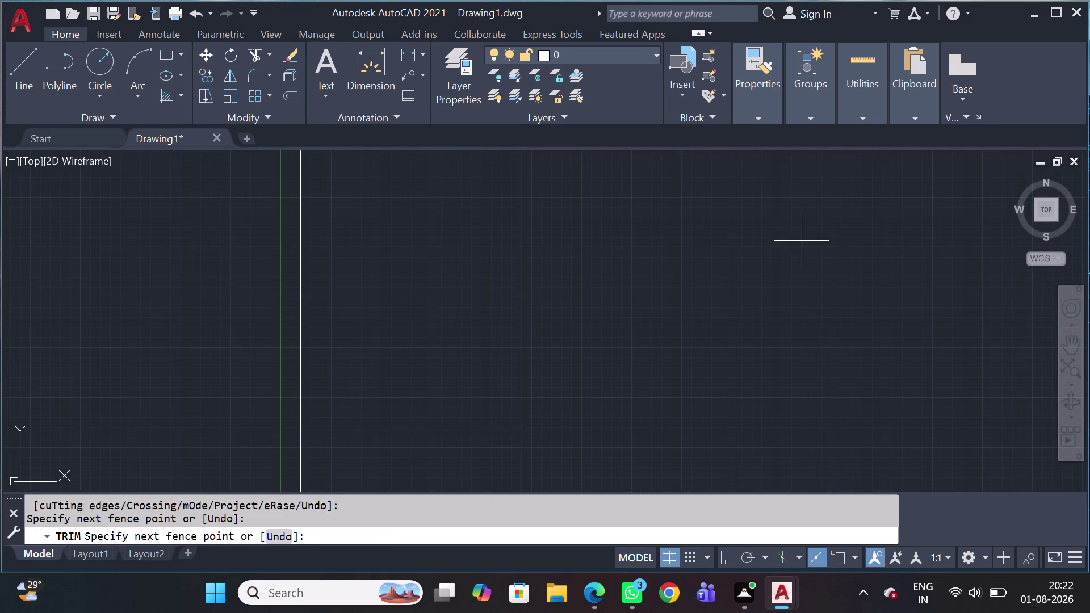
click(0, 367)
click(236, 271)
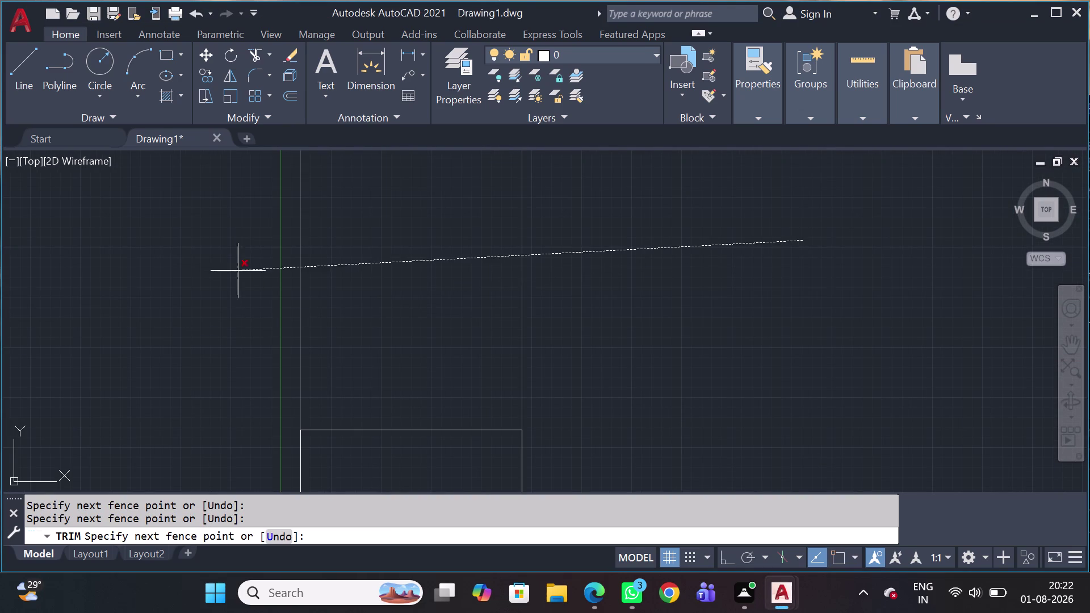
click(271, 268)
key(Escape)
key(grave)
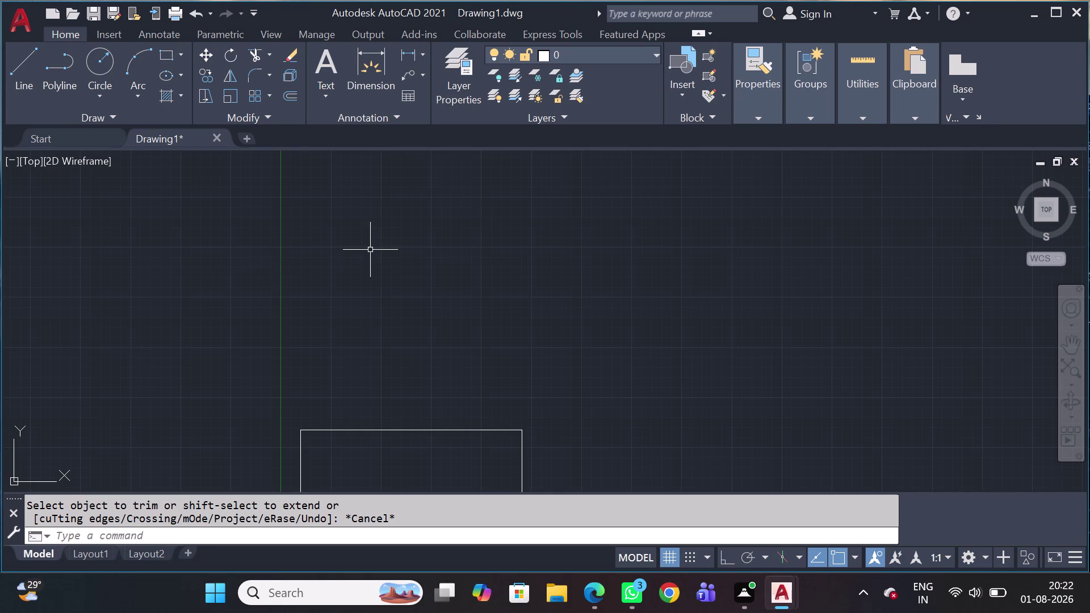
Select and clean up the remaining line segments around the rectangle.
scroll(down, 3)
scroll(up, 3)
scroll(down, 3)
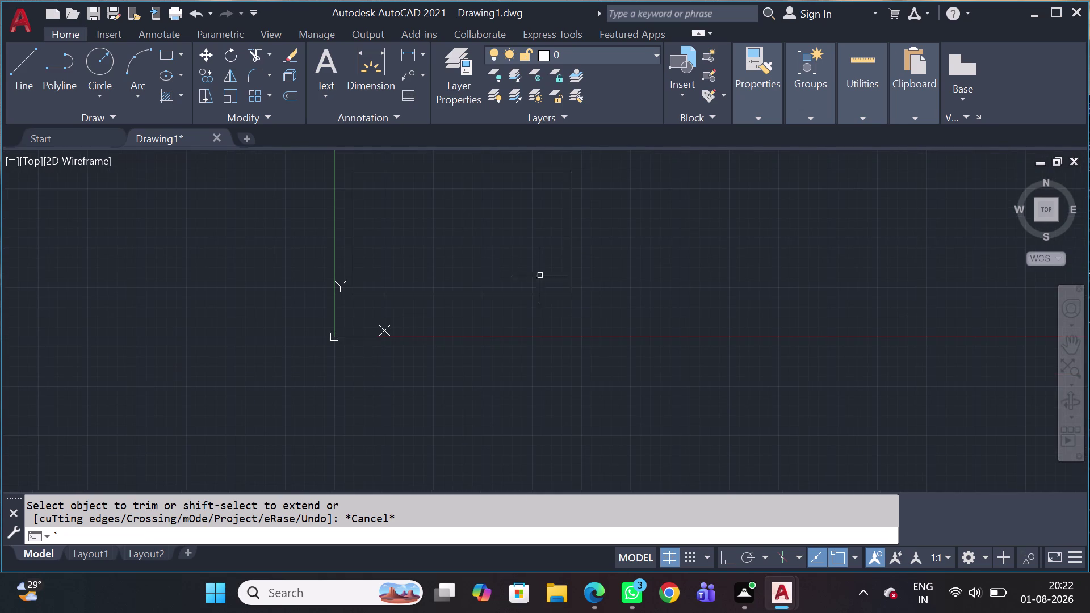
scroll(up, 3)
click(663, 255)
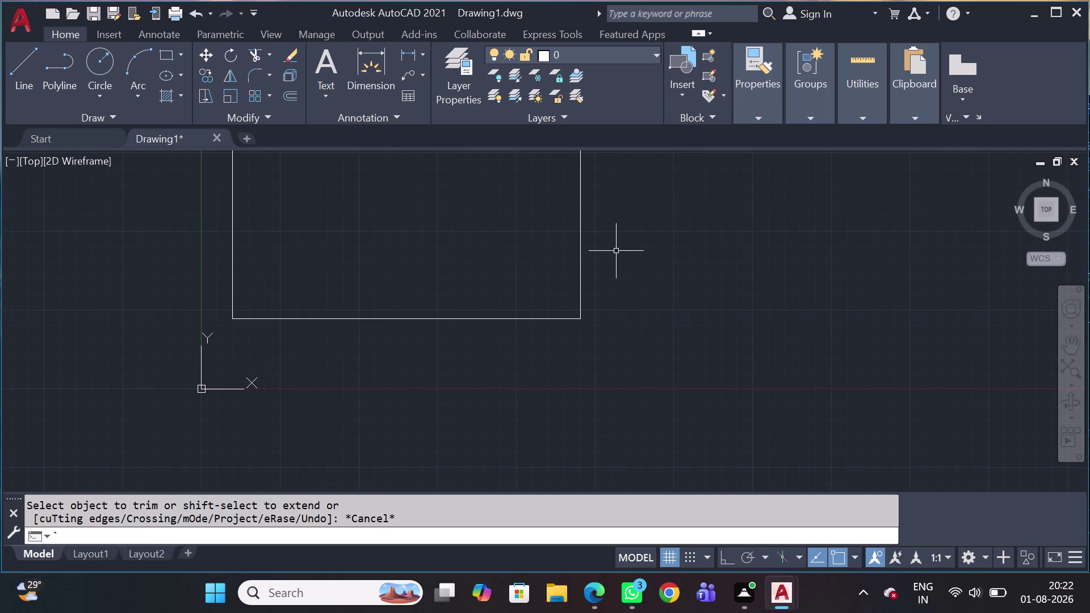
click(622, 250)
drag(594, 295, 581, 299)
scroll(down, 3)
scroll(up, 3)
scroll(down, 3)
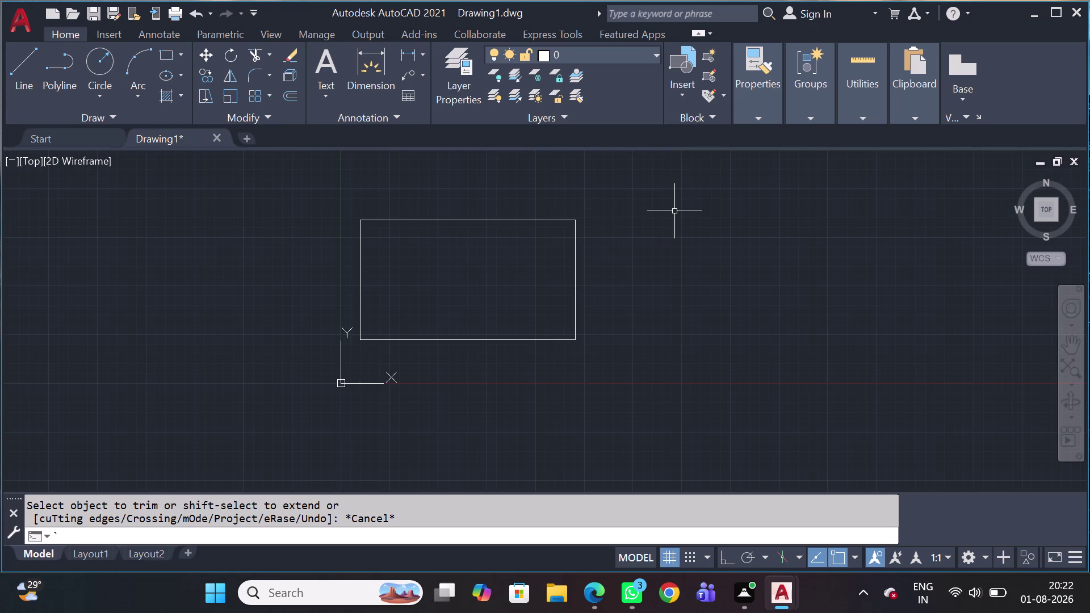
click(623, 191)
click(576, 161)
click(604, 208)
click(594, 383)
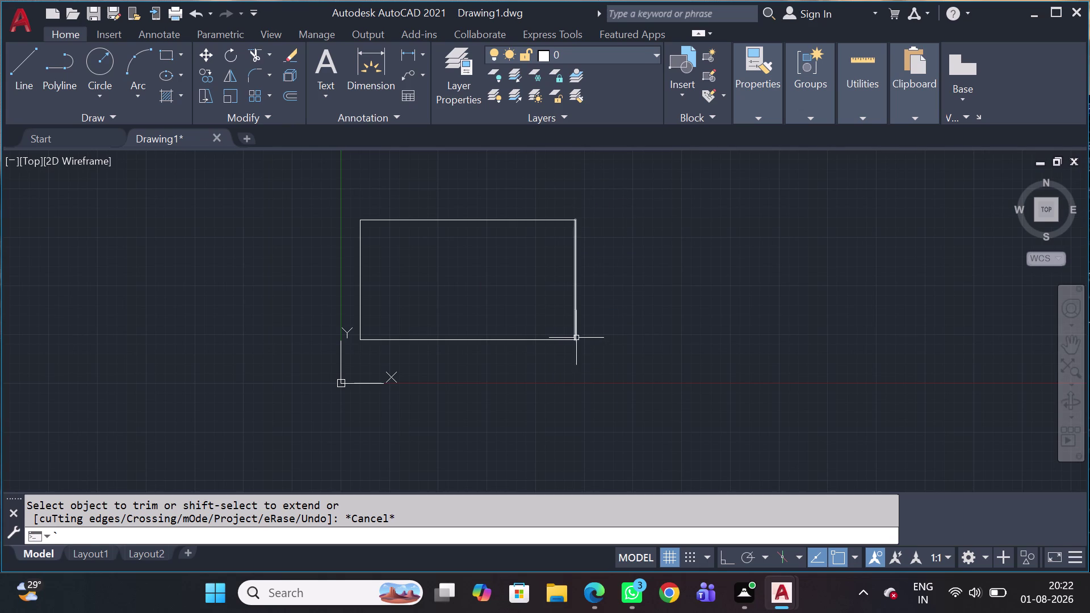
Cancel any running command with repeated Esc.
key(Escape)
key(Escape)
key(Escape)
key(Escape)
key(Escape)
key(Escape)
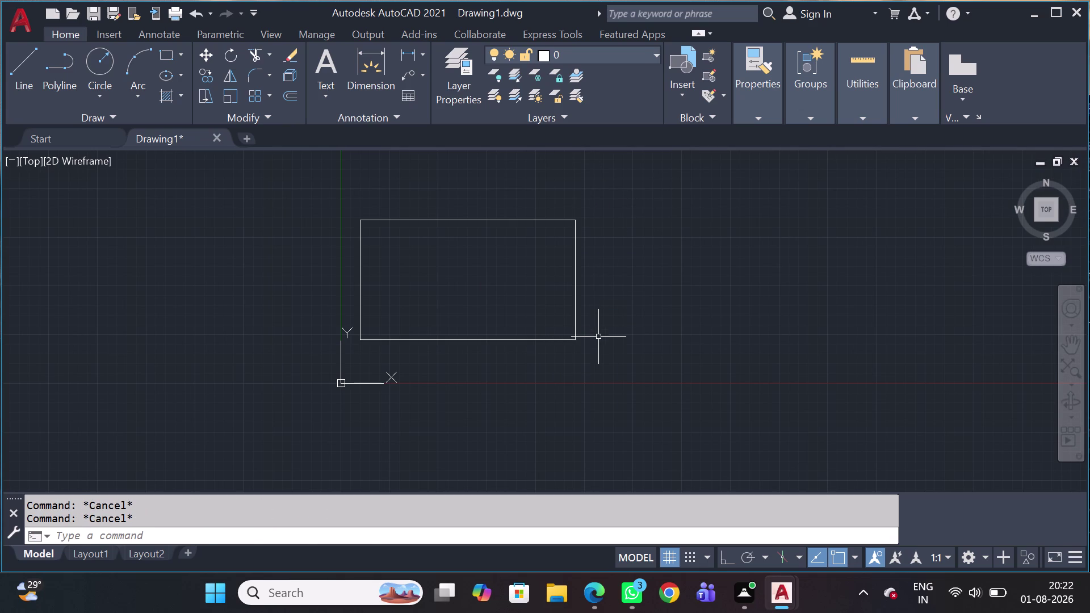
Window-select the four rectangle edges and move them up and to the right.
click(609, 346)
click(329, 206)
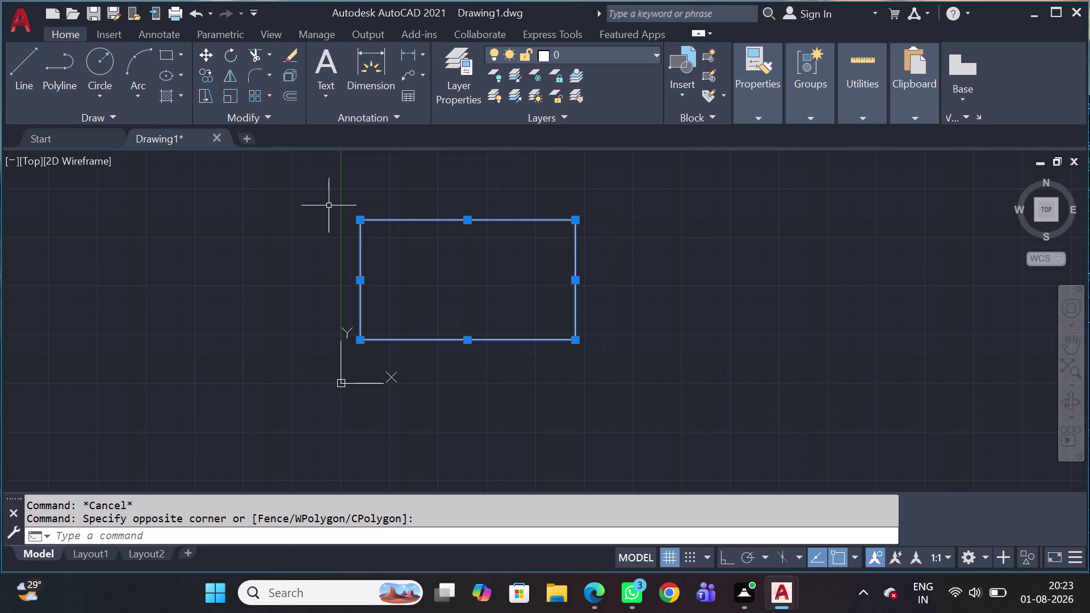
key(m)
key(space)
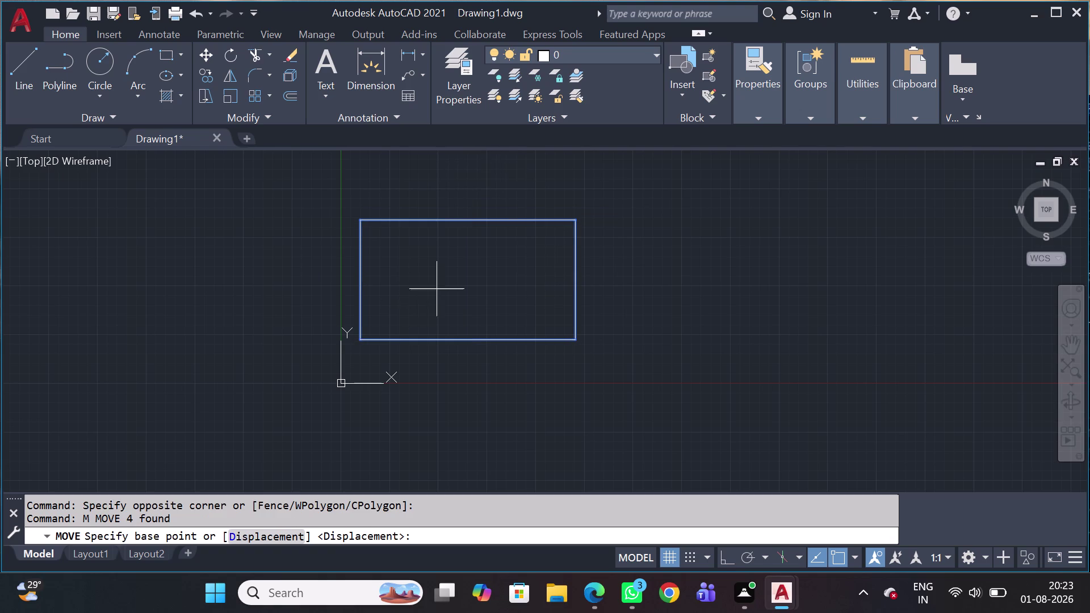
click(503, 269)
scroll(down, 3)
middle_drag(802, 227, 159, 470)
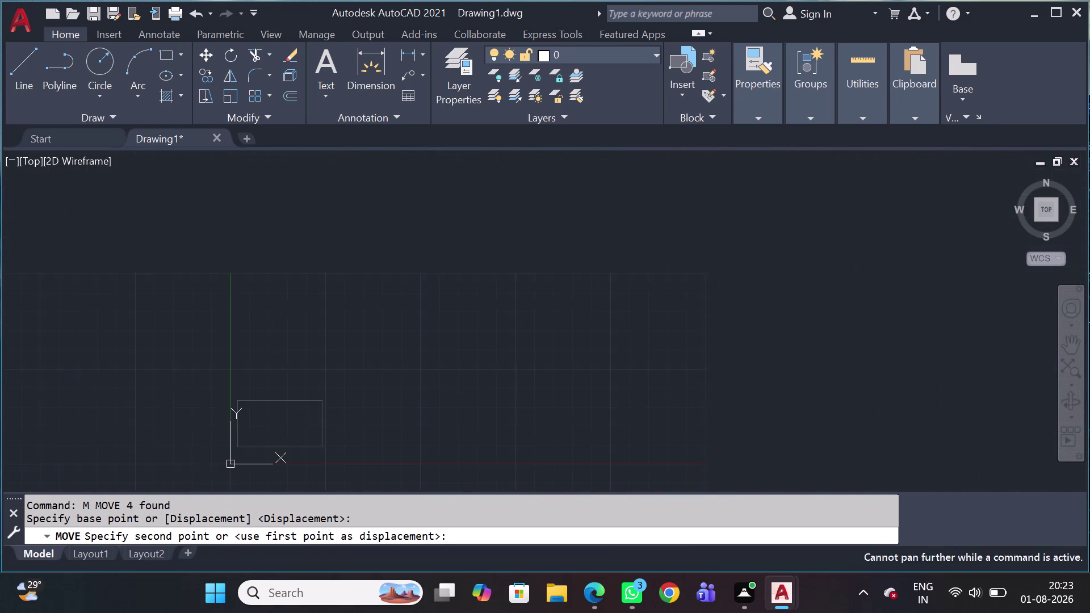
middle_drag(706, 245, 364, 394)
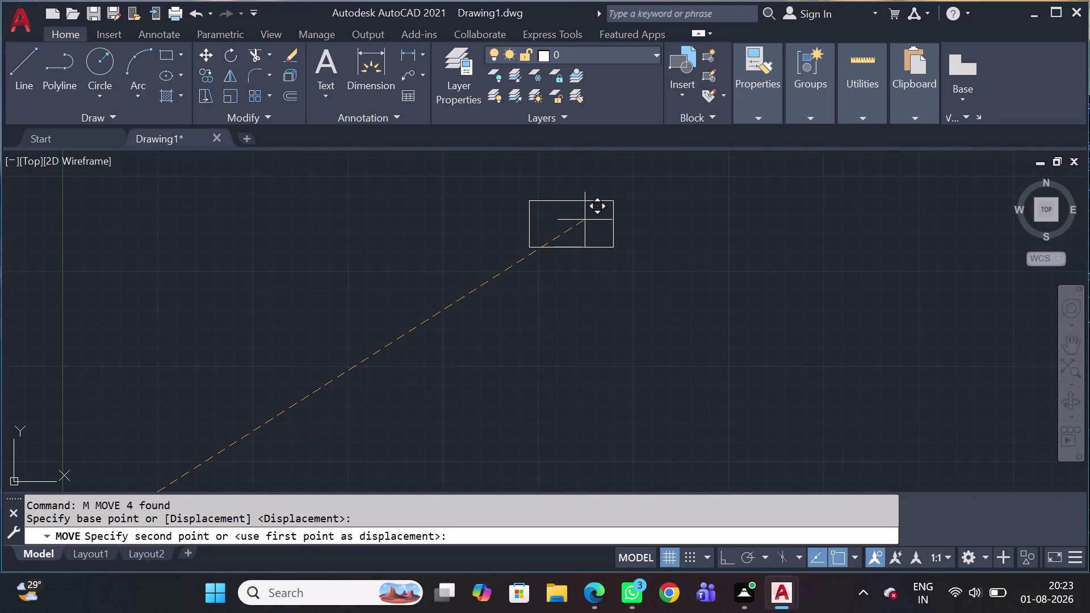
click(583, 220)
scroll(up, 3)
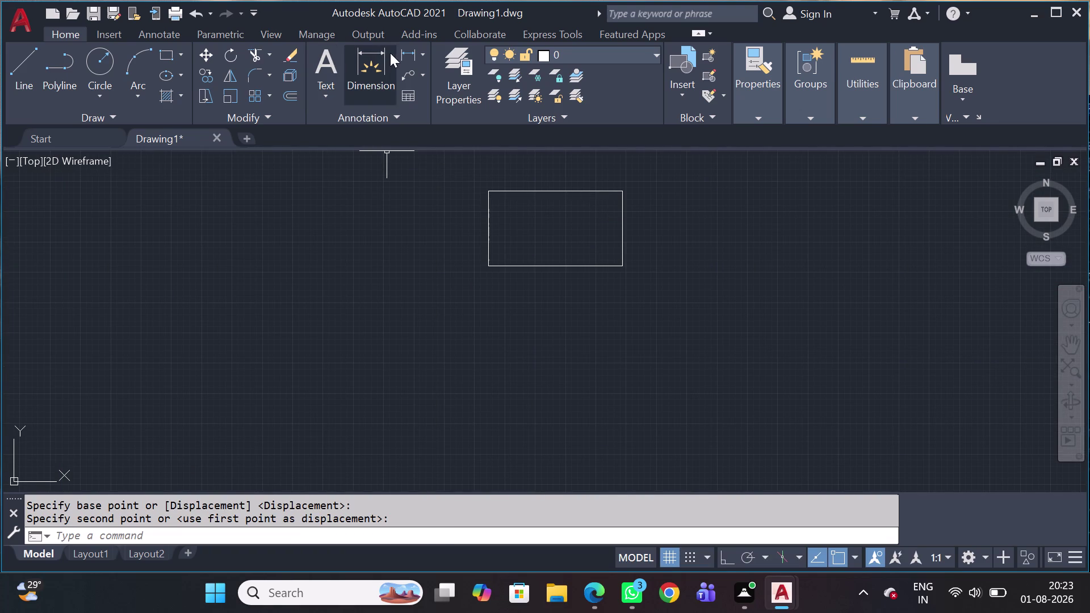
Add linear dimensions to the rectangle's bottom edge and right edge.
click(407, 54)
key(space)
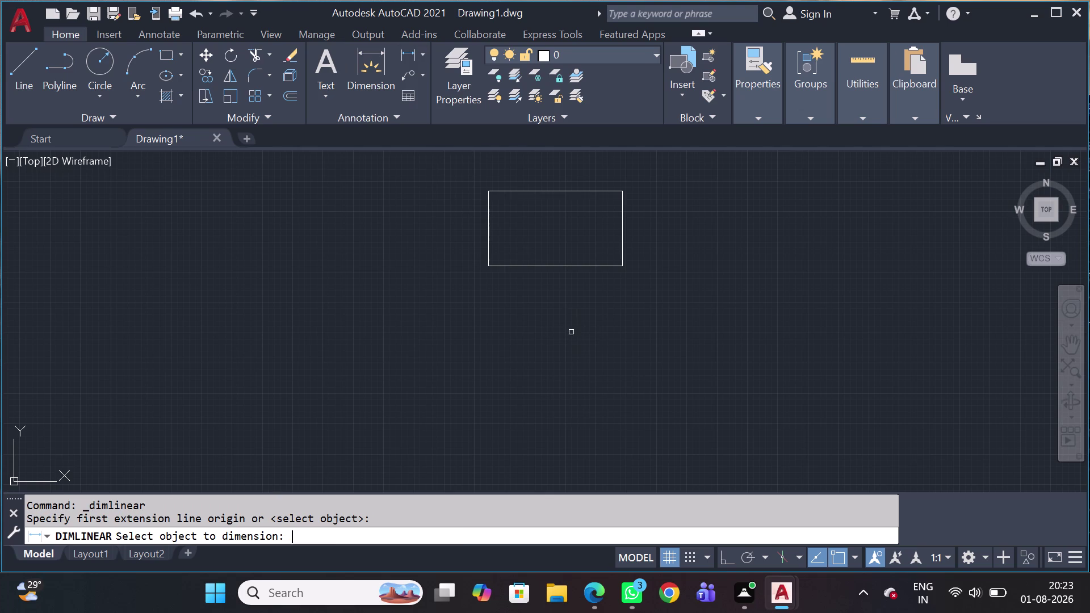
click(562, 268)
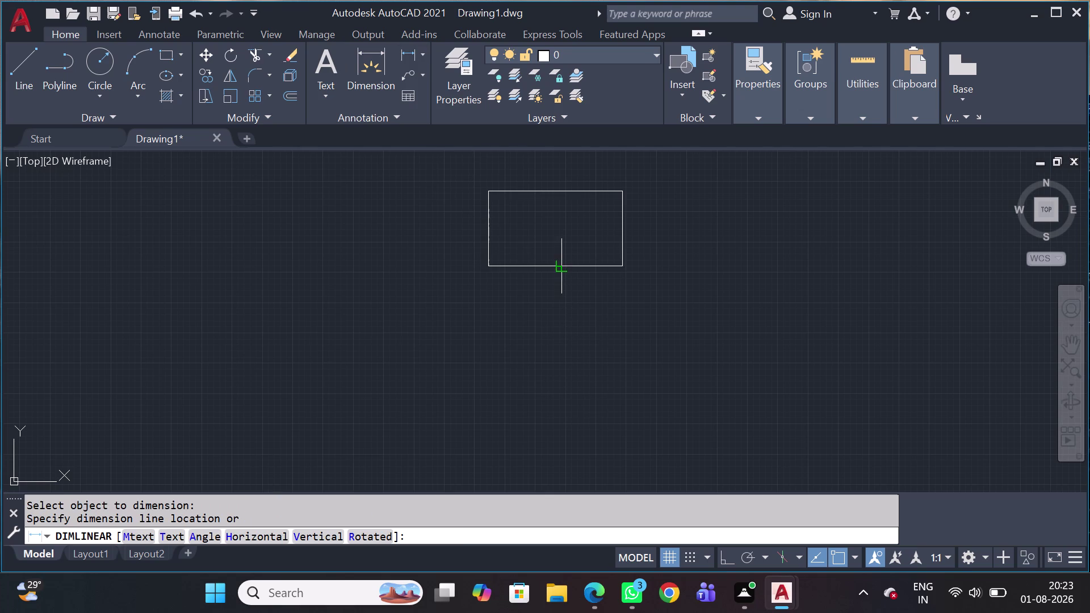
click(565, 282)
key(space)
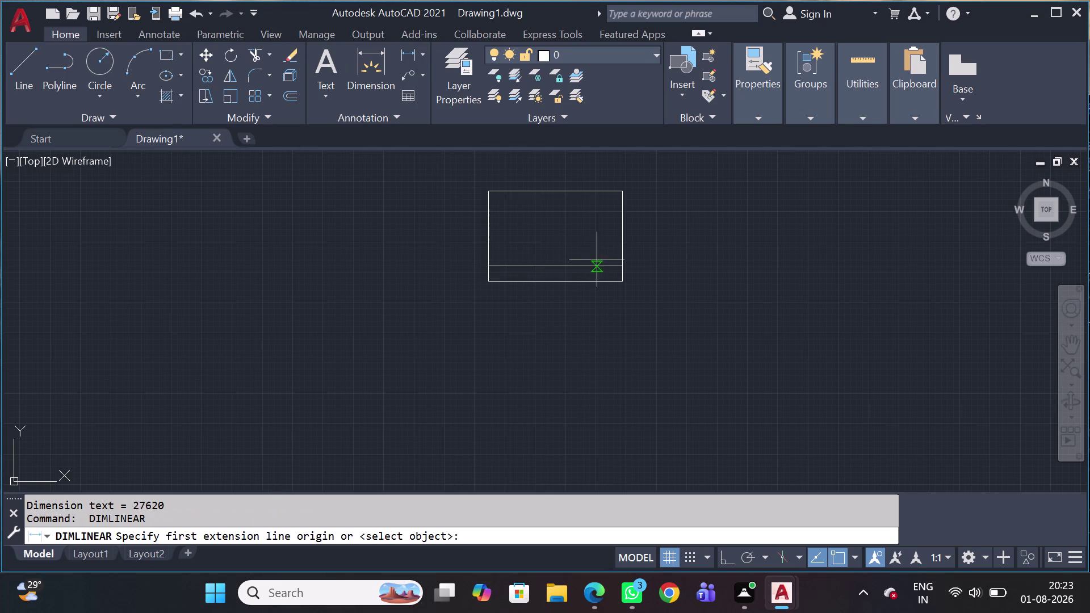
scroll(up, 3)
key(space)
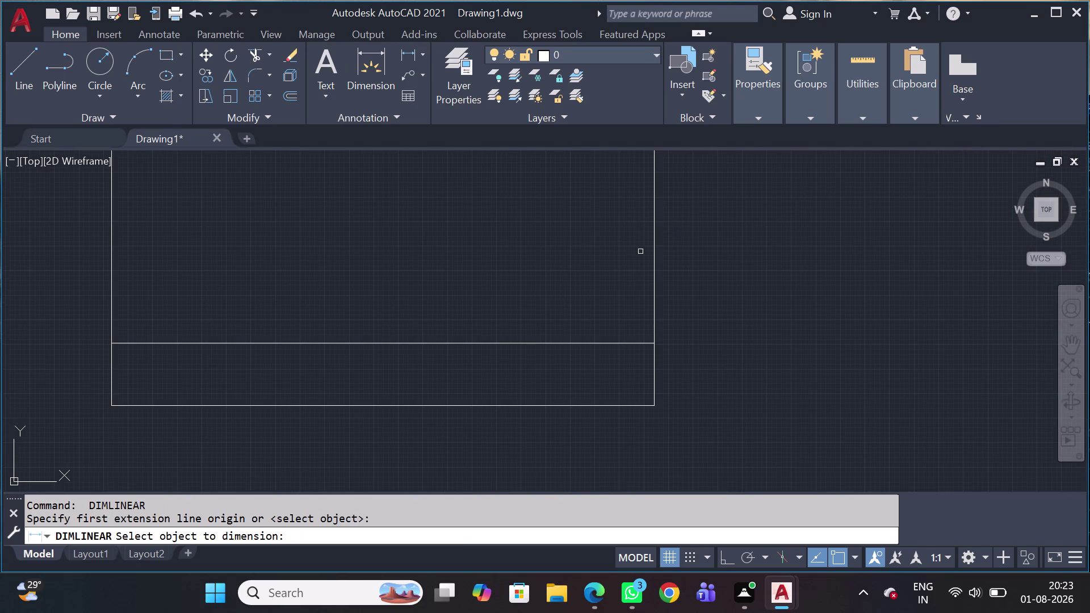
click(653, 251)
click(680, 254)
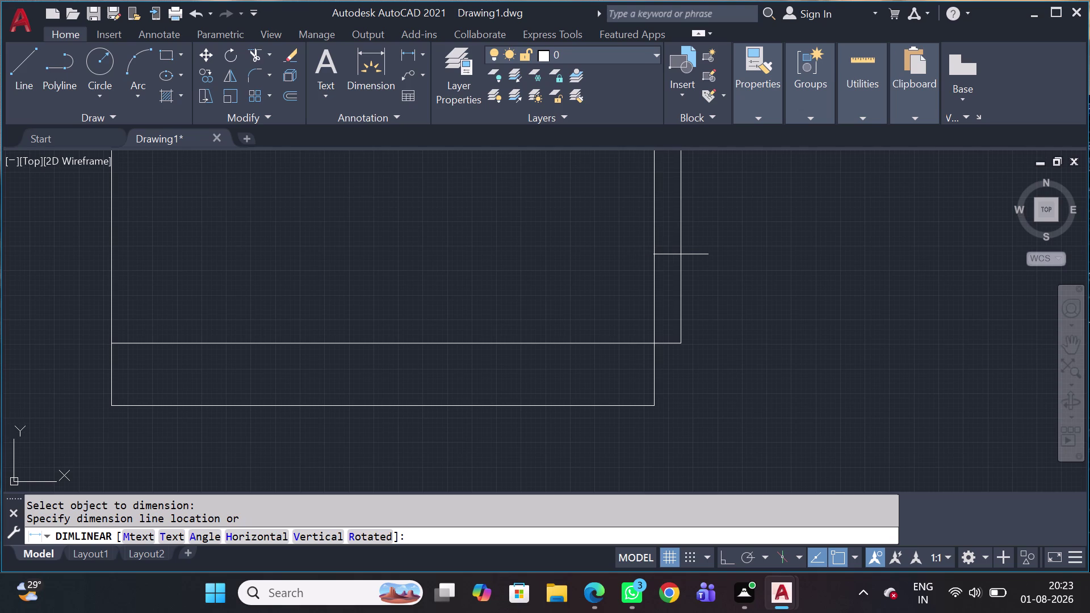
Zoom in and out to inspect the new dimensions on the rectangles.
scroll(down, 3)
scroll(up, 3)
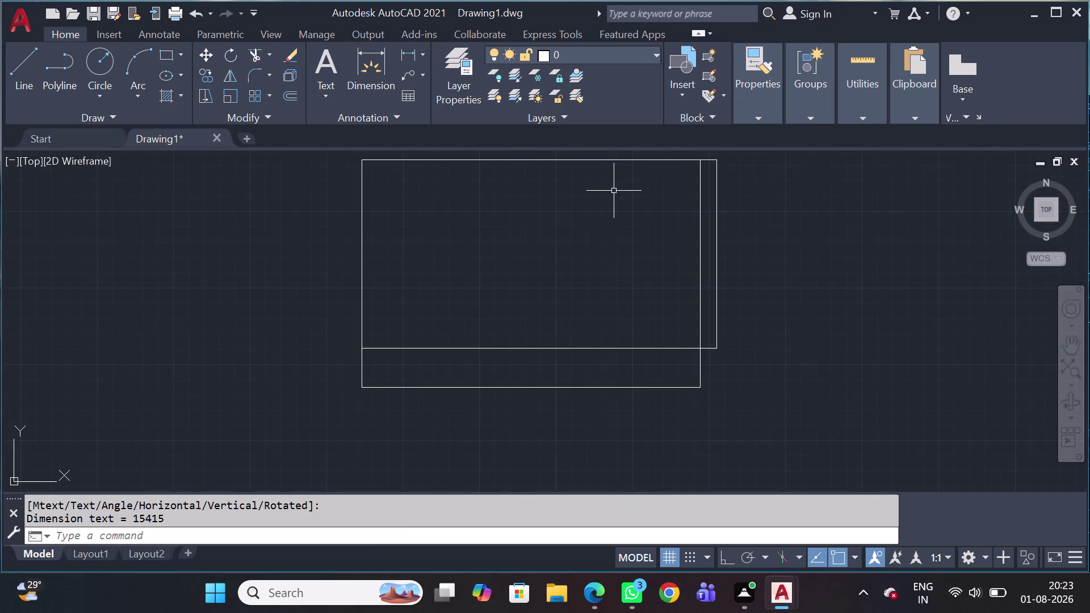
scroll(down, 3)
scroll(up, 3)
scroll(up, 3)
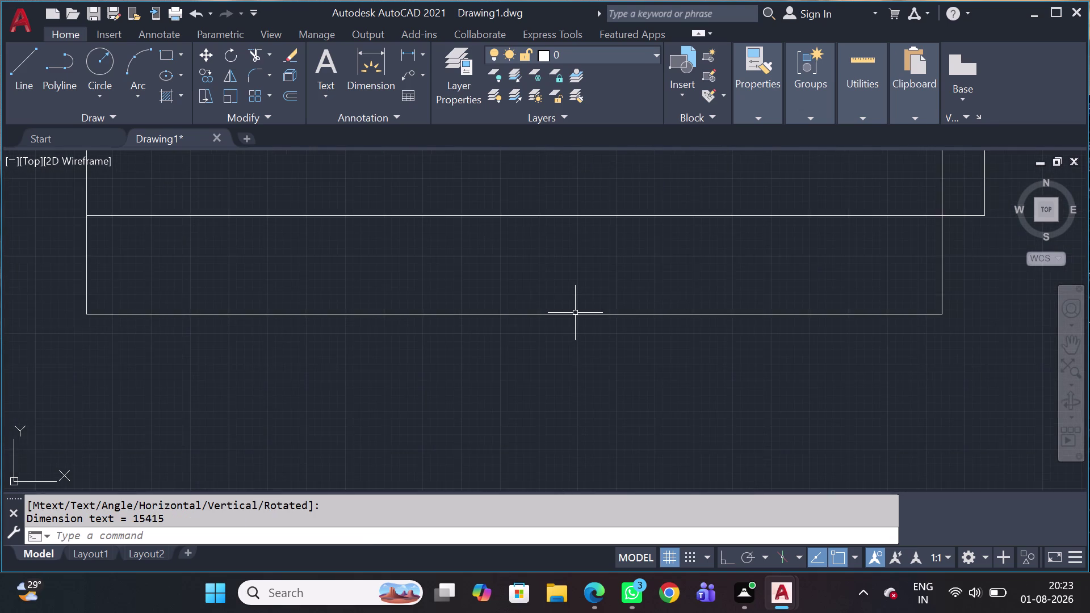
scroll(down, 3)
scroll(up, 3)
scroll(down, 3)
scroll(down, 3)
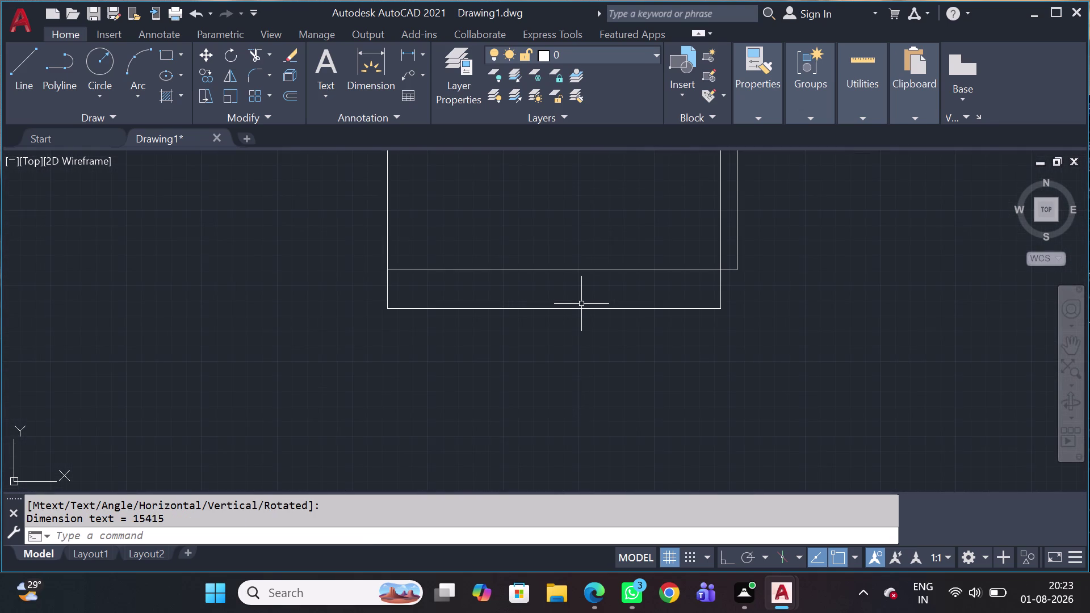
scroll(up, 3)
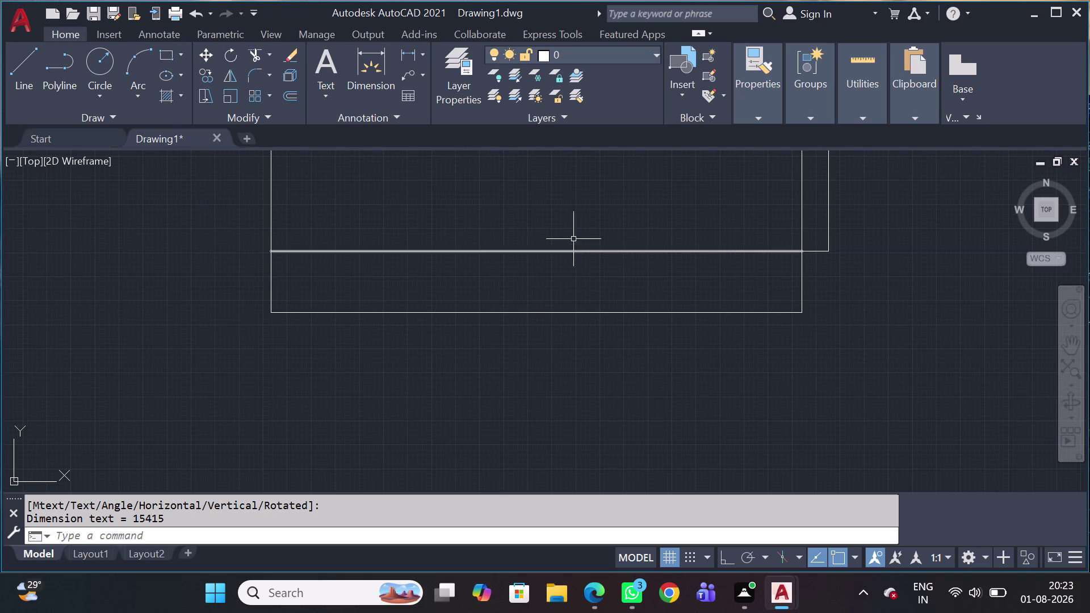
scroll(down, 3)
scroll(up, 3)
scroll(down, 3)
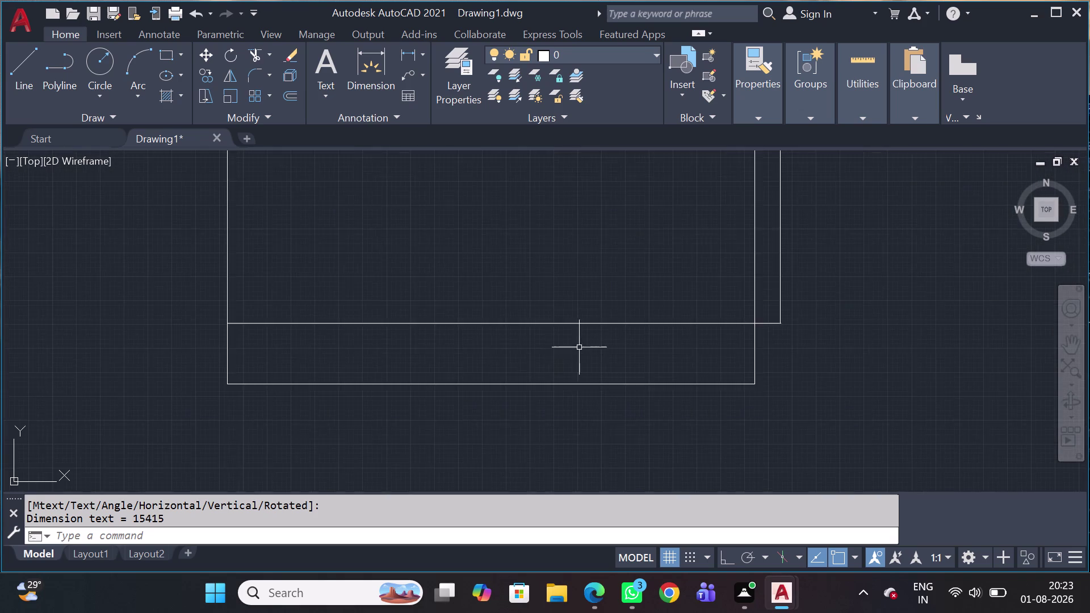
scroll(down, 3)
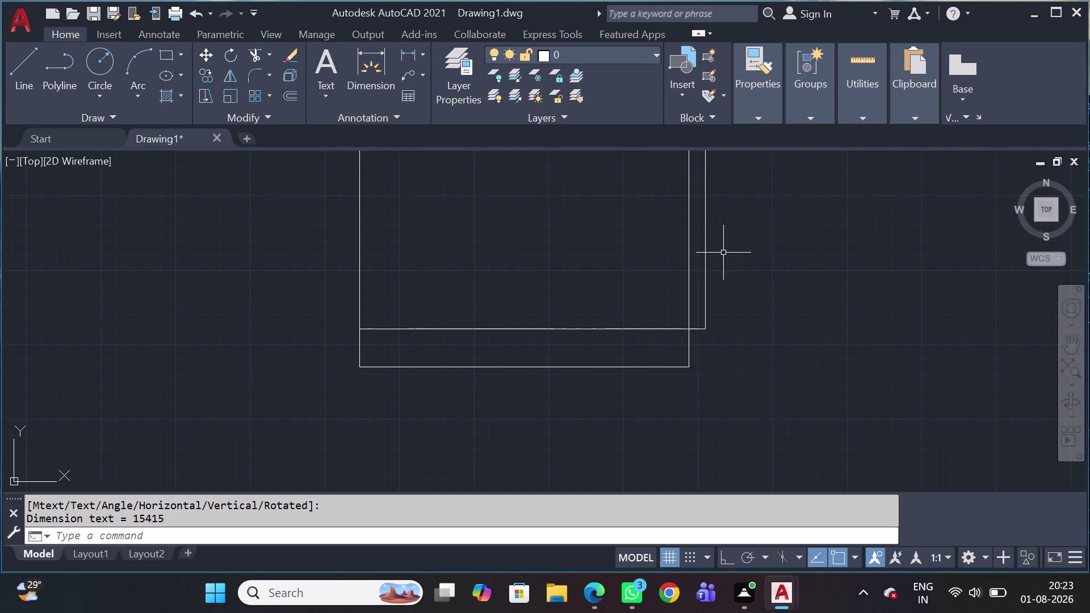
scroll(down, 3)
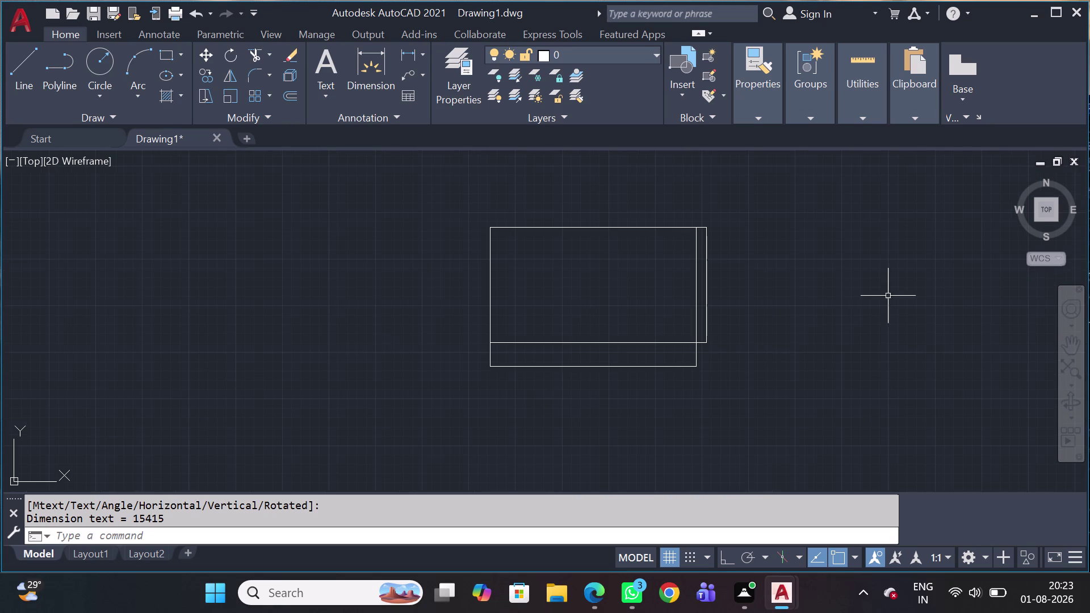
scroll(up, 3)
Recentre the drawing and open ISO-25 for editing, keeping Decimal unit format.
scroll(up, 3)
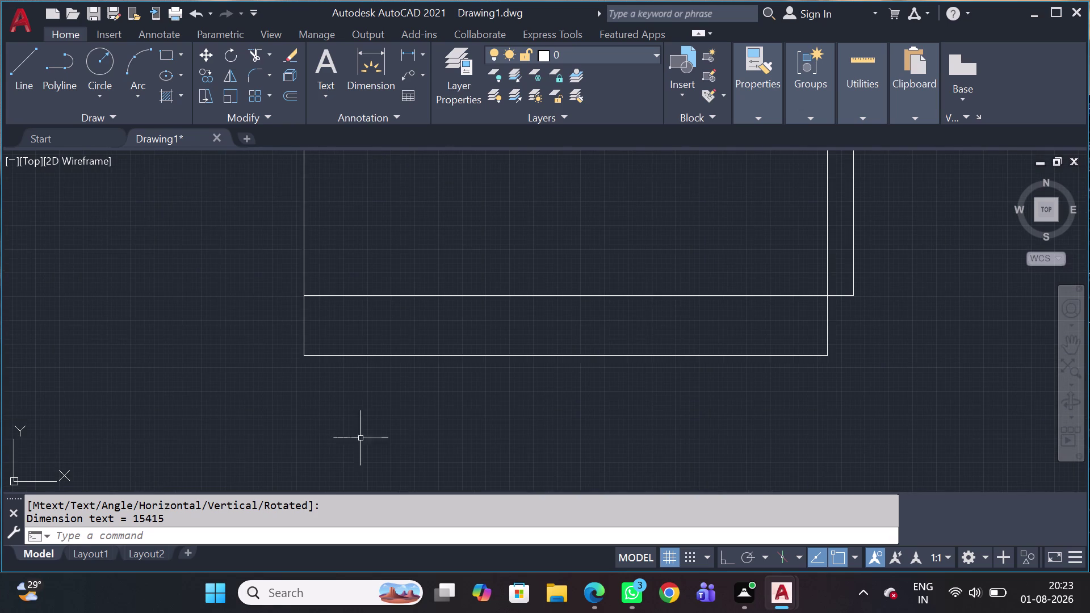
middle_drag(675, 284, 480, 368)
scroll(down, 3)
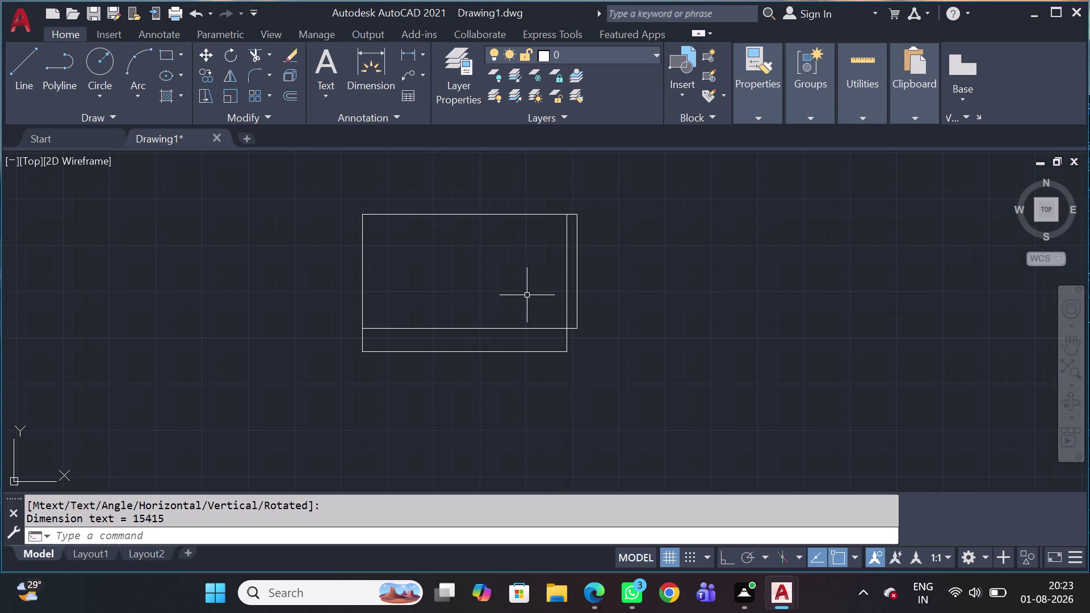
scroll(down, 3)
scroll(up, 3)
scroll(up, 3)
scroll(down, 3)
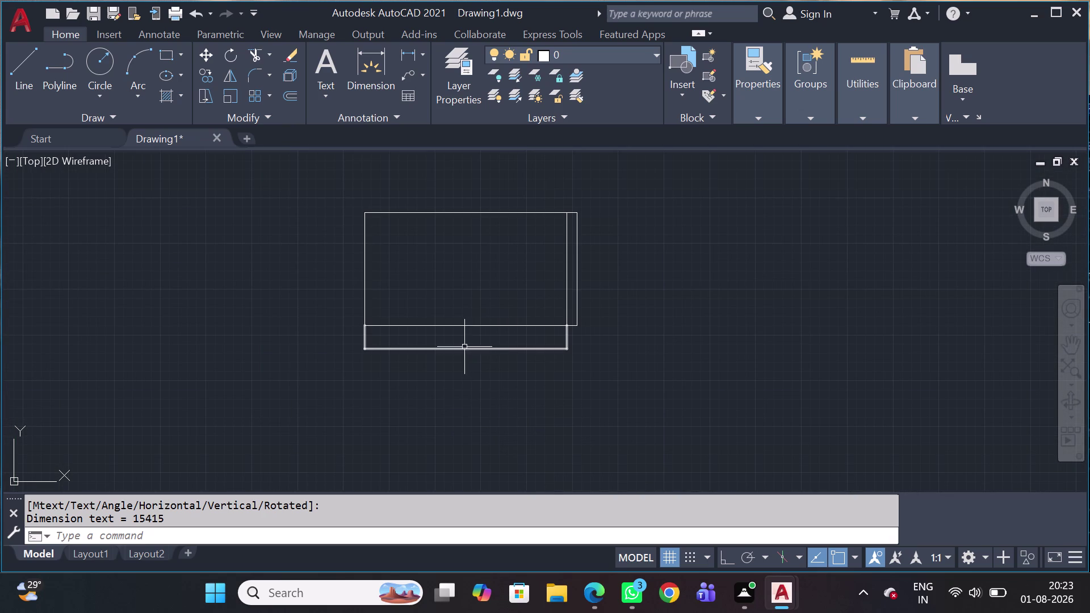
key(d)
key(space)
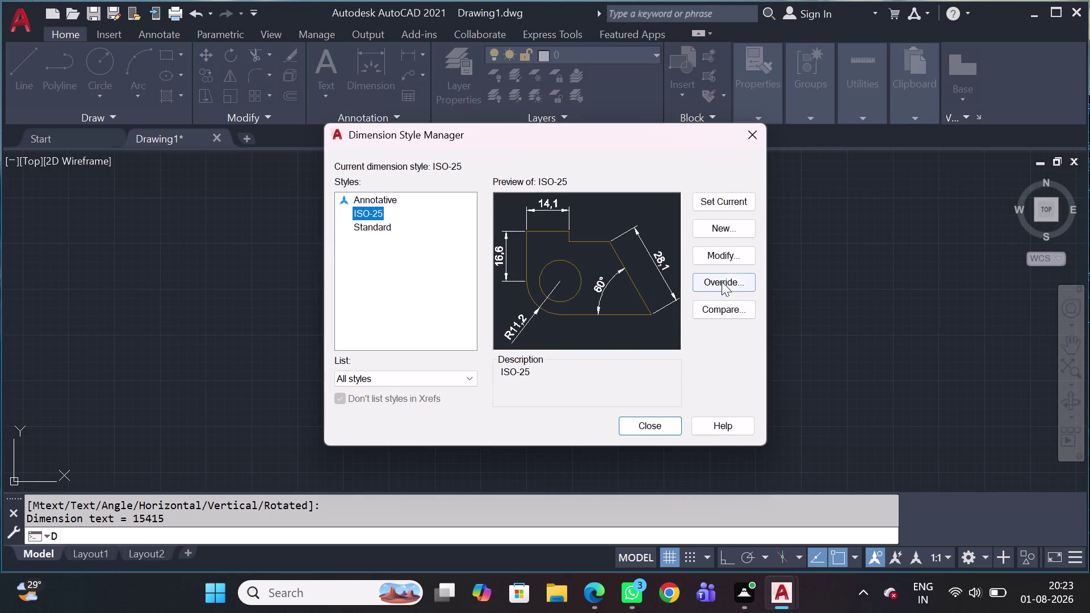
click(736, 257)
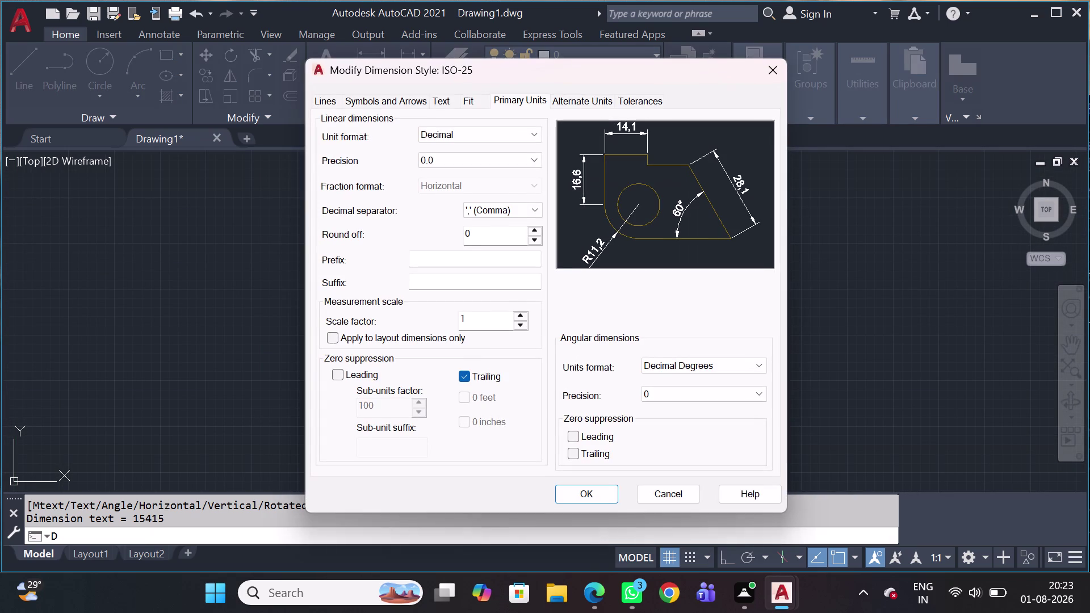
click(456, 137)
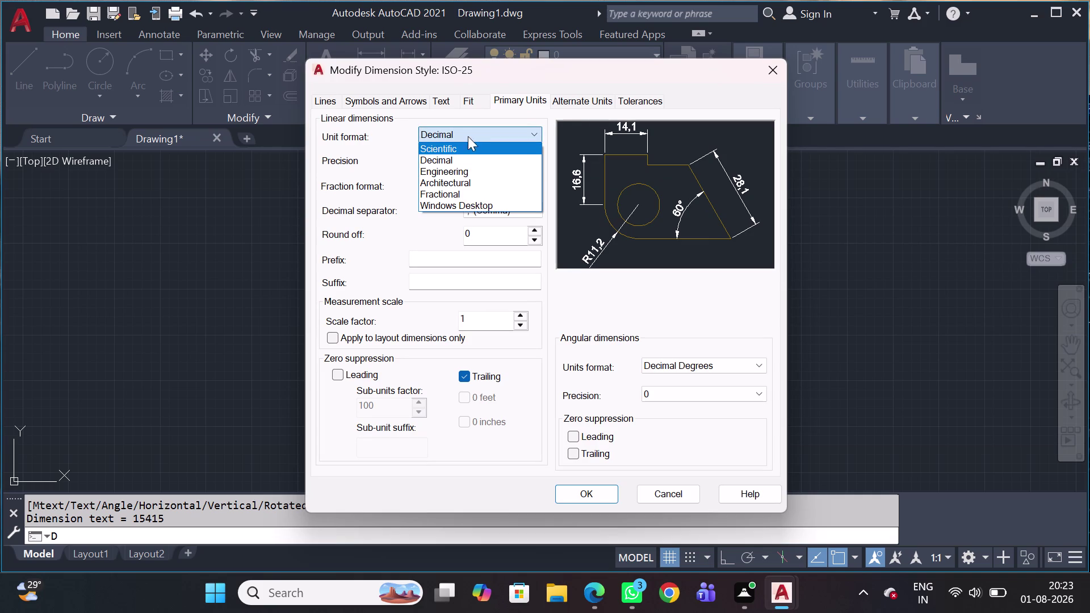
click(469, 135)
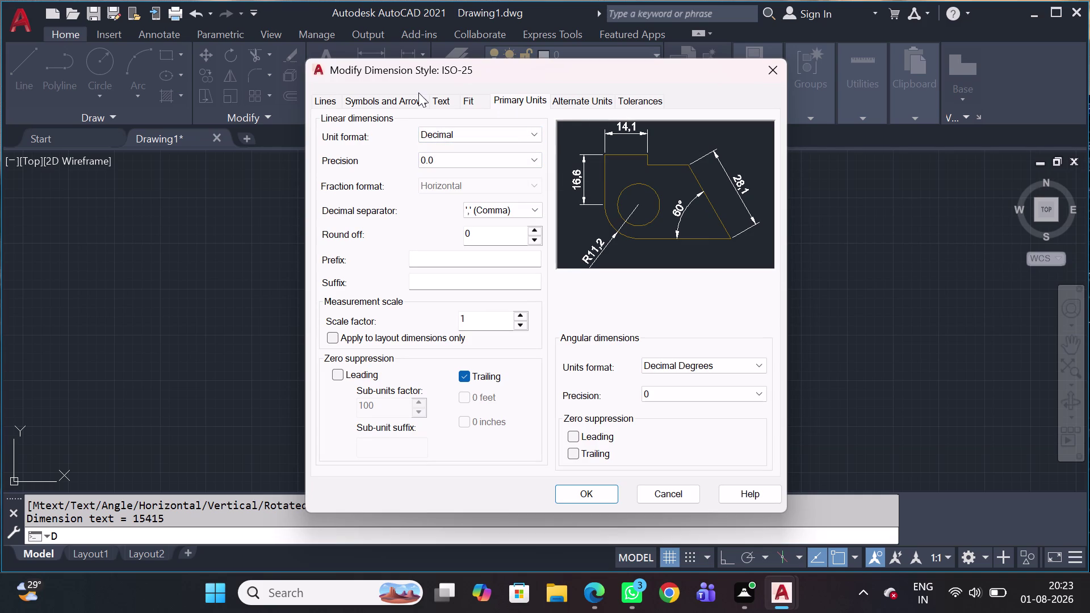
Review ISO-25's arrow and text settings, enter text height 20, and save.
click(416, 103)
click(439, 109)
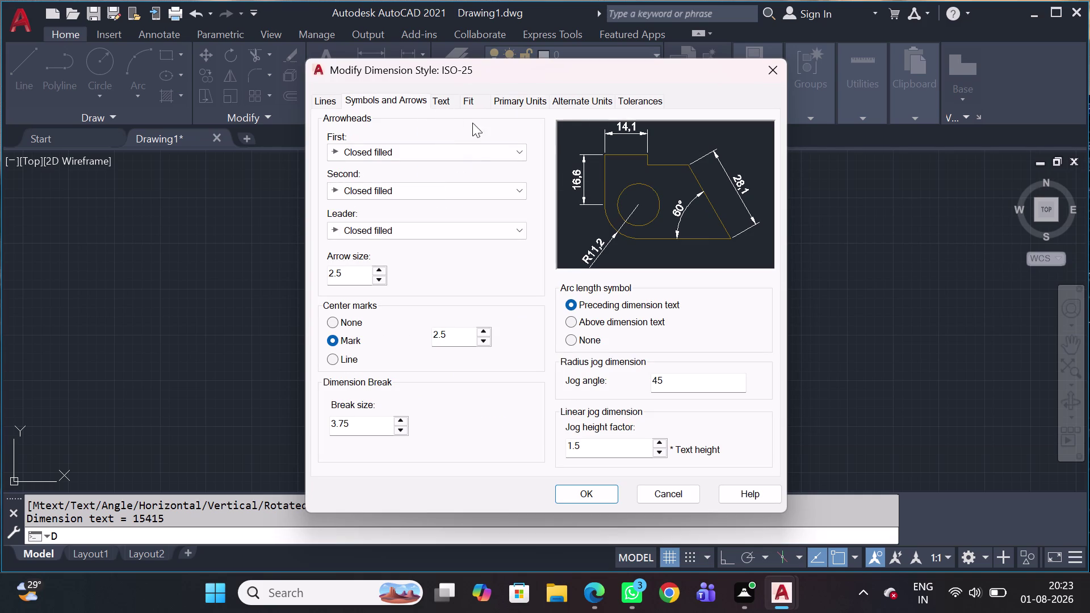
click(446, 102)
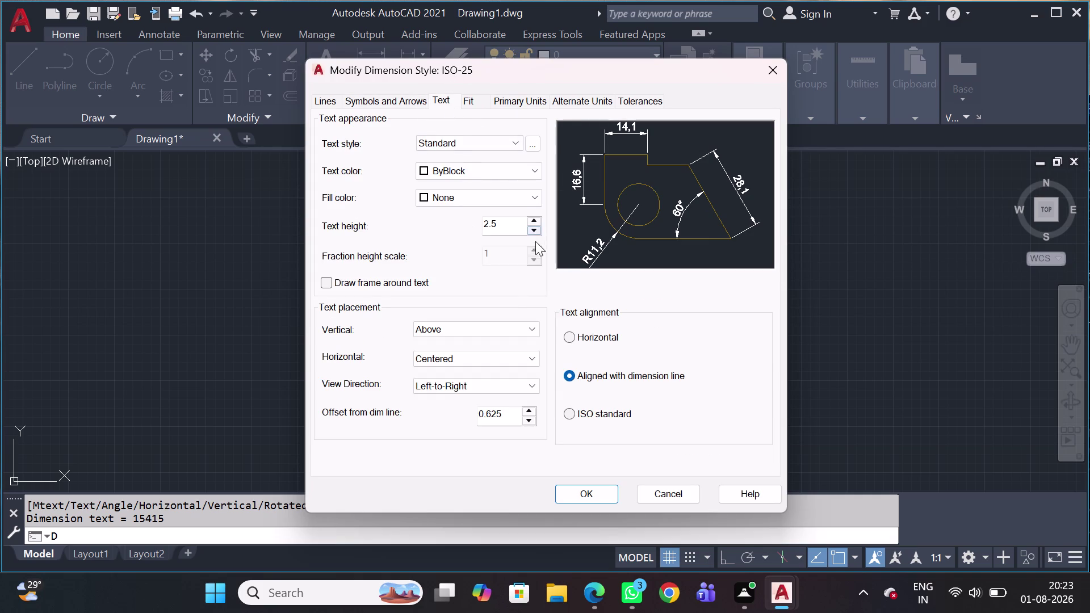
double_click(515, 227)
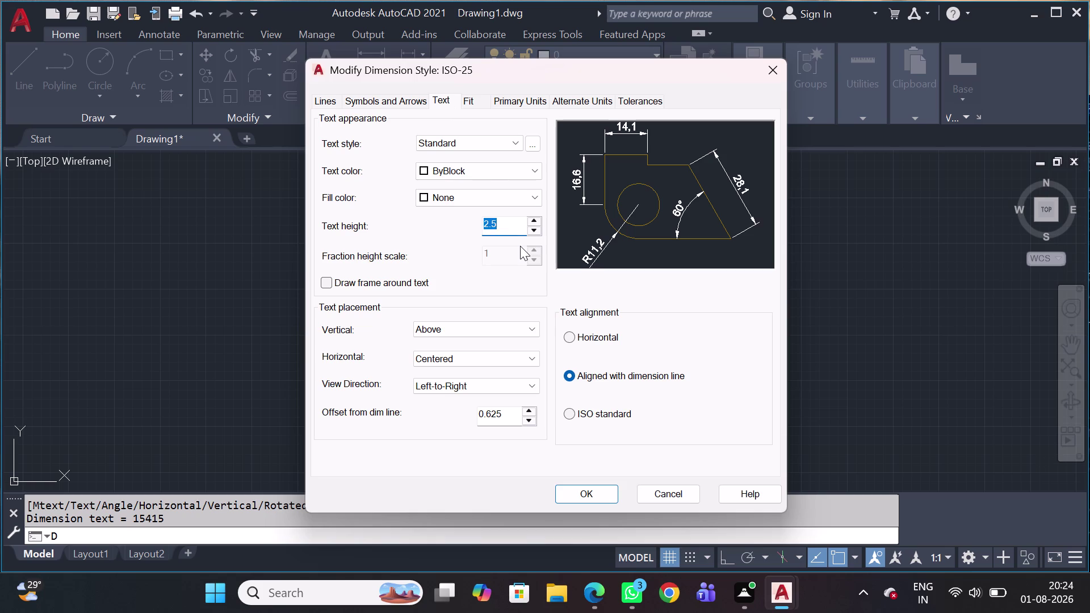
text(20)
click(571, 491)
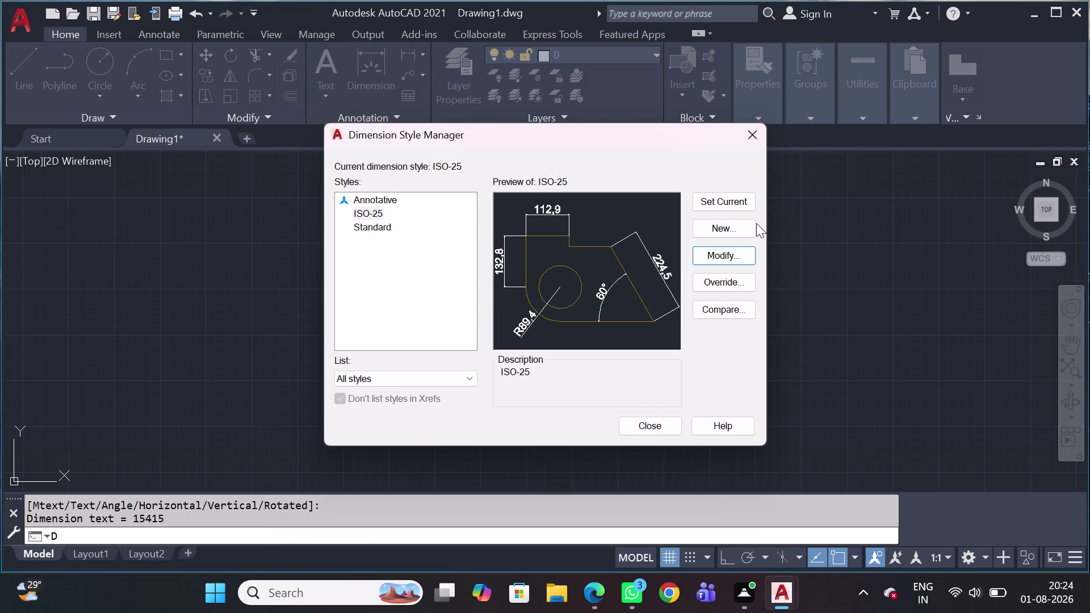
click(740, 208)
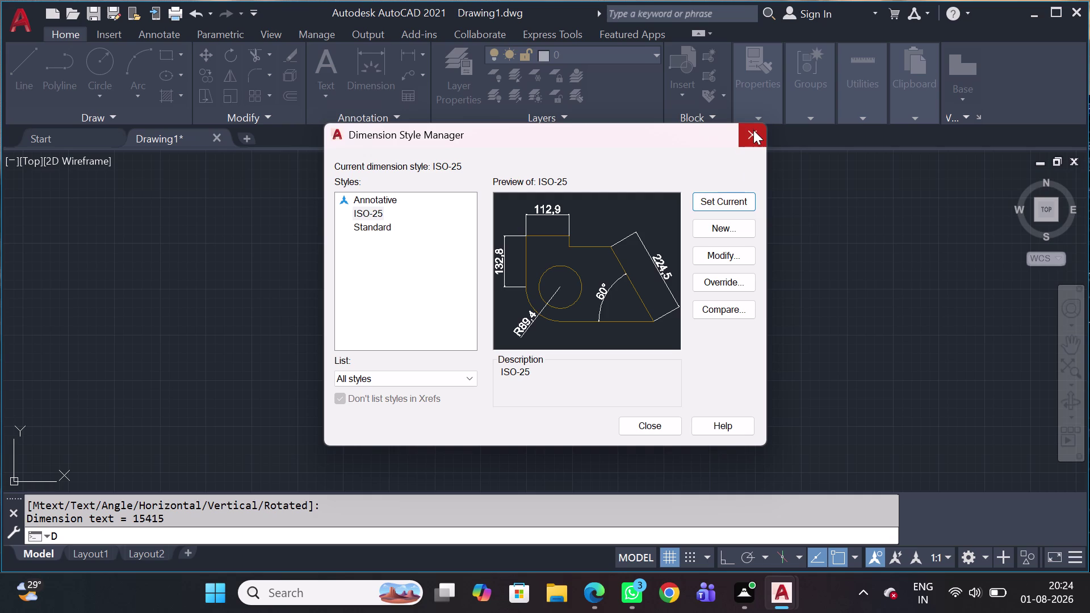
click(753, 130)
Reopen the ISO-25 dimension style and set its text height to 50.
scroll(up, 3)
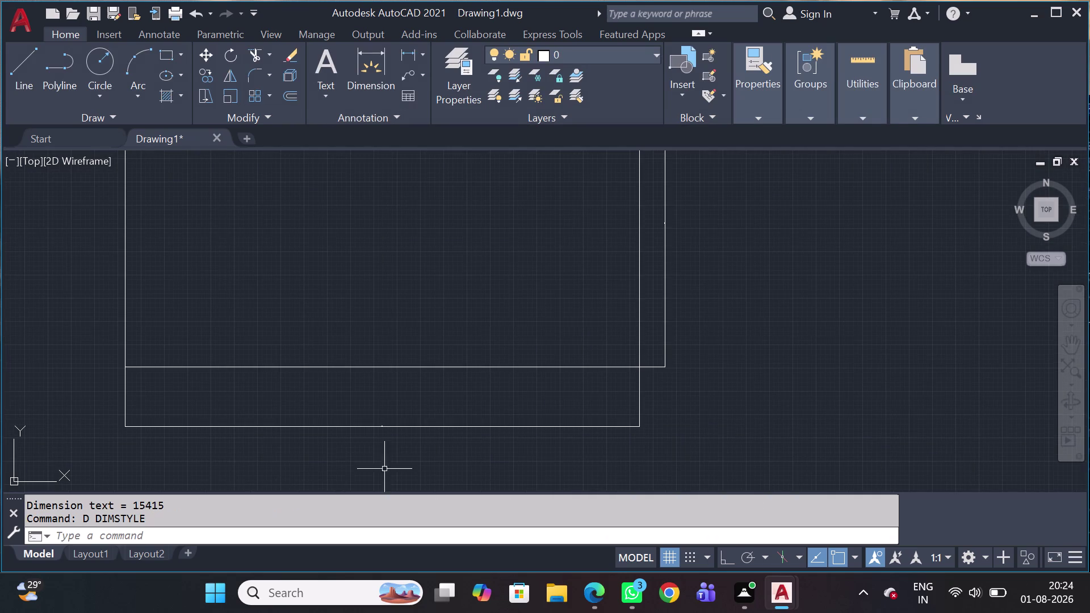
scroll(up, 3)
scroll(up, 3)
scroll(up, 3)
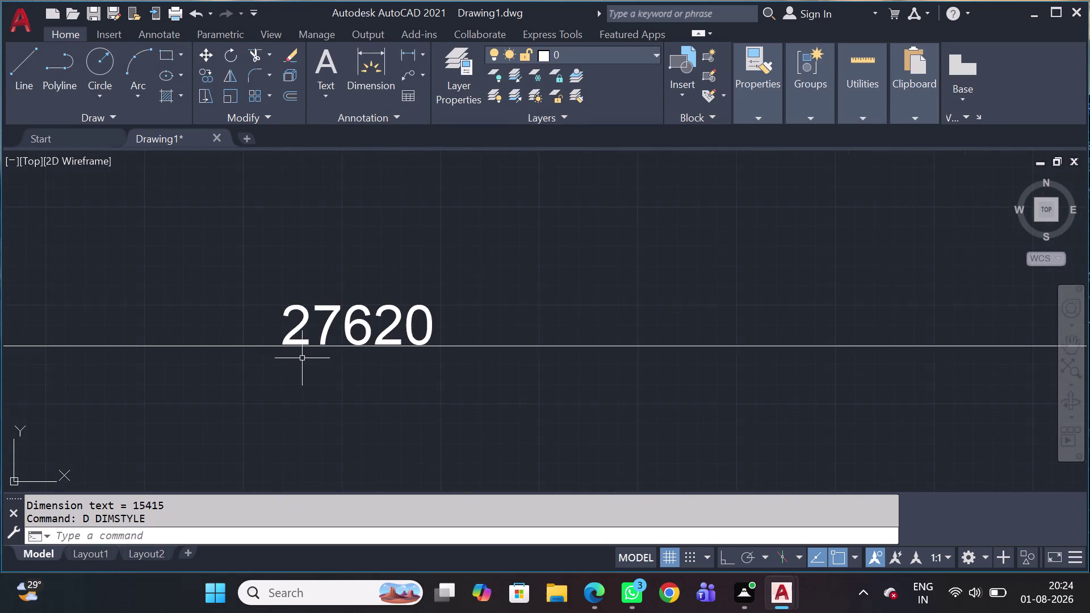
scroll(down, 3)
key(d)
key(space)
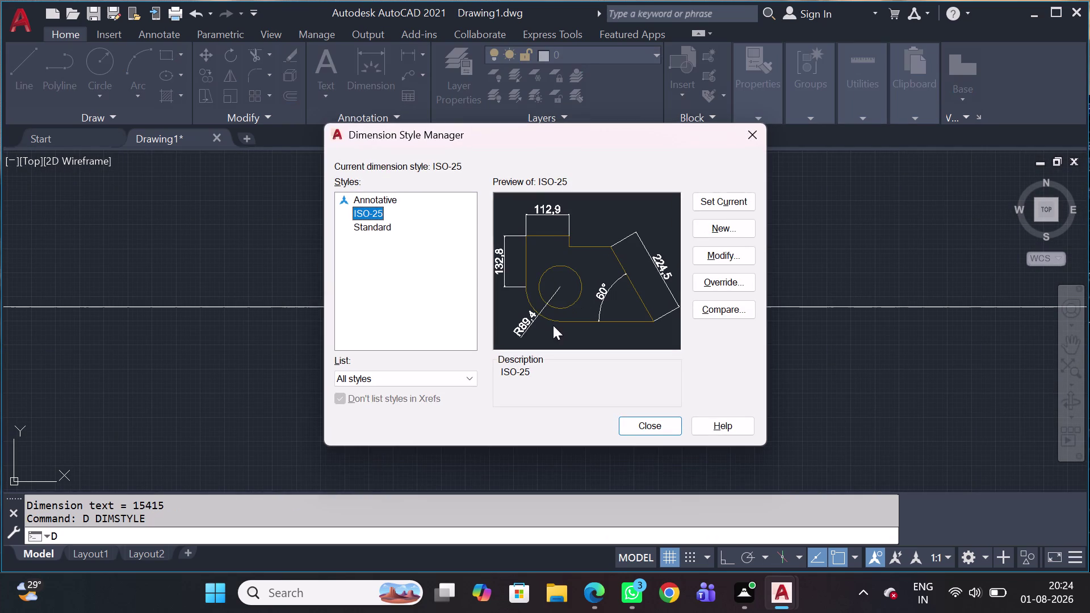
click(735, 257)
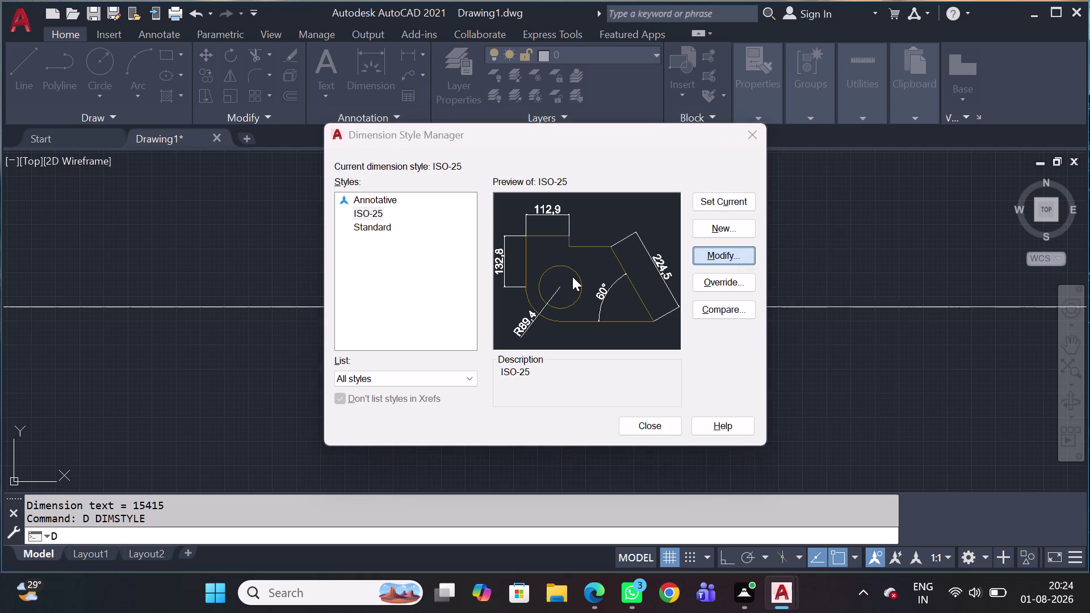
click(496, 235)
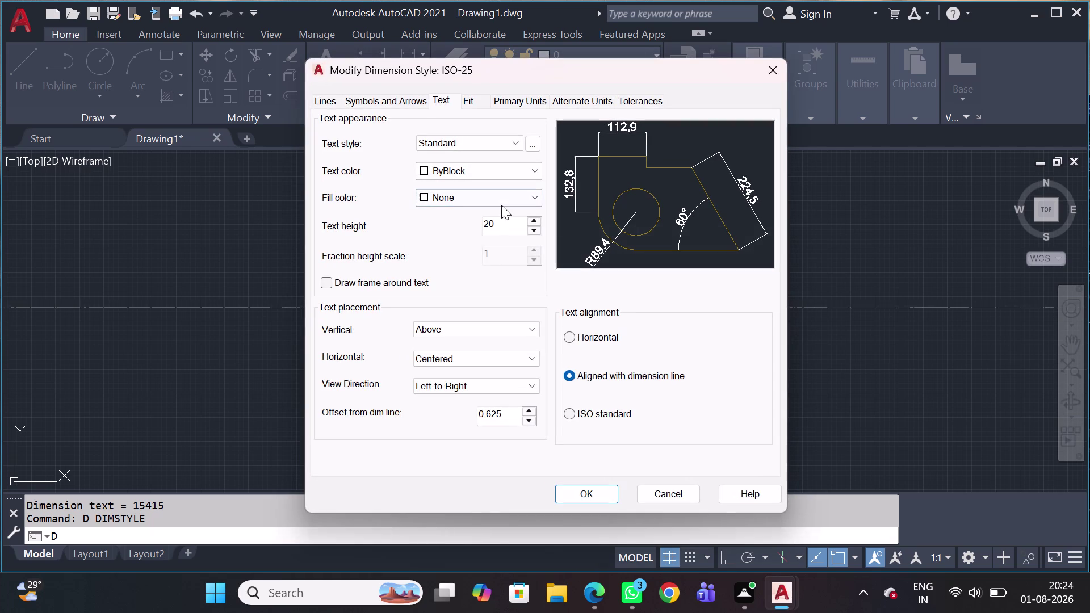
double_click(499, 224)
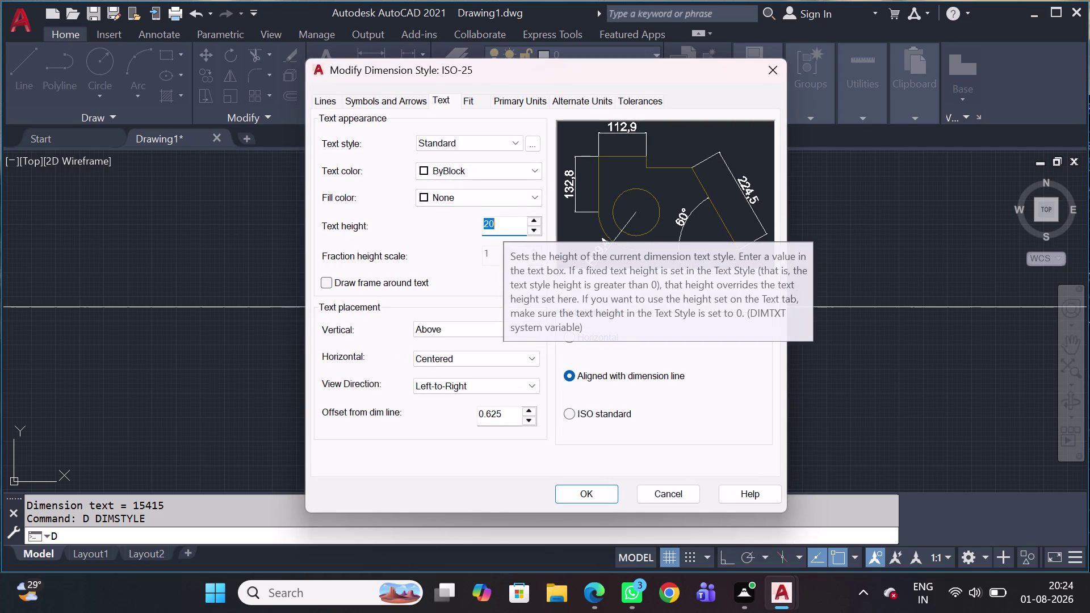
text(50)
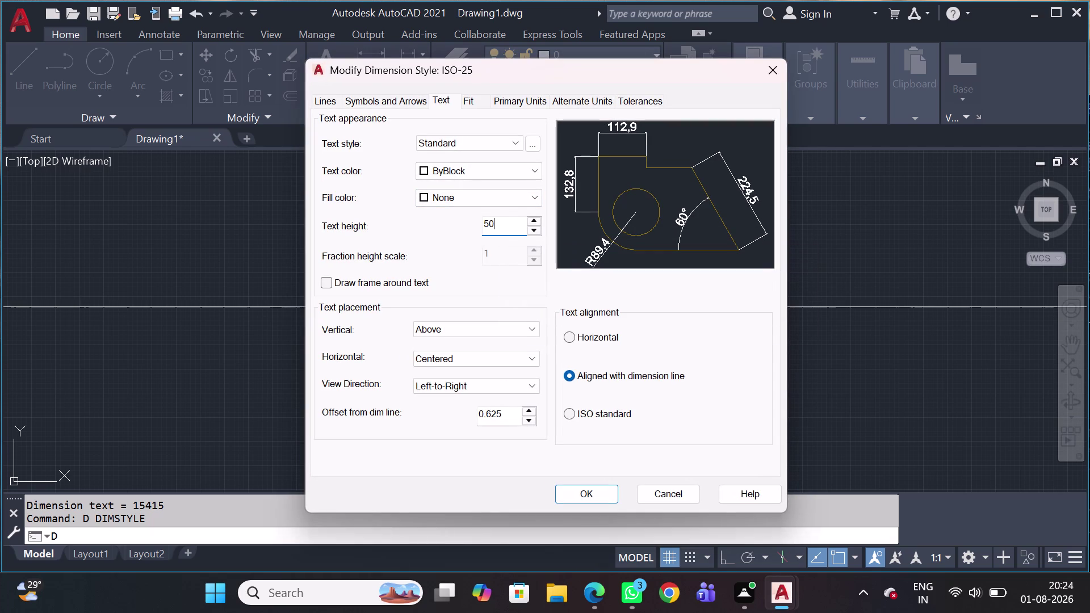
key(Return)
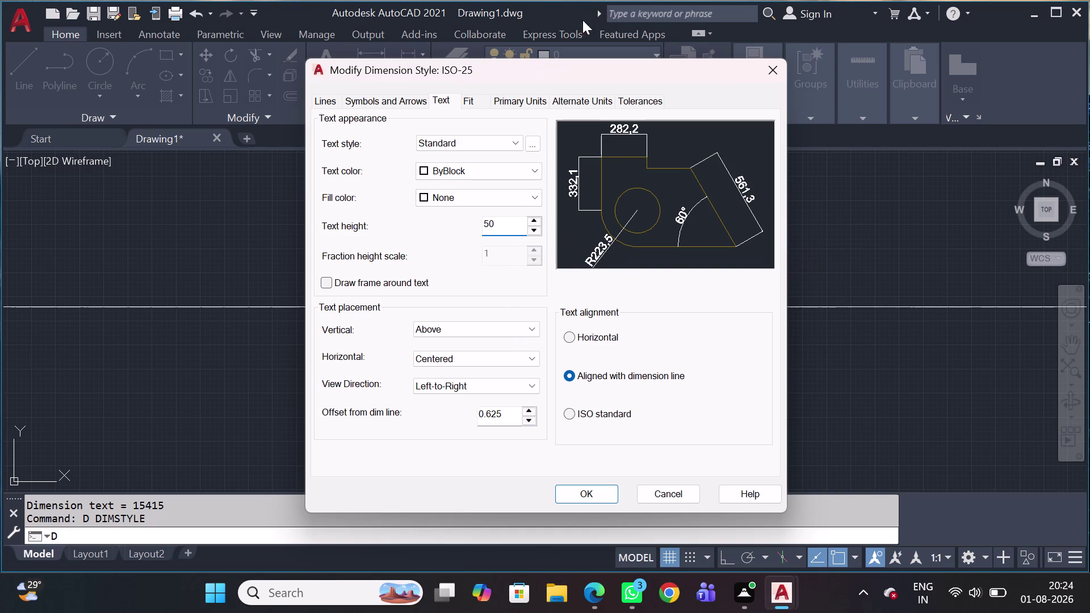
Set the ISO-25 arrow size to 25.
click(396, 100)
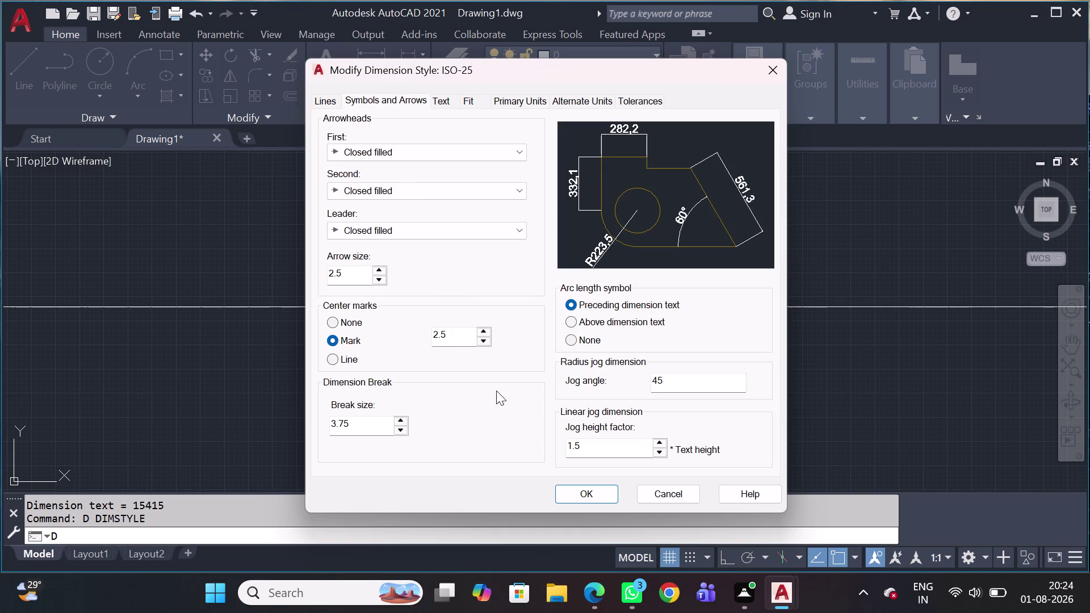
double_click(344, 274)
double_click(344, 276)
text(25)
key(Return)
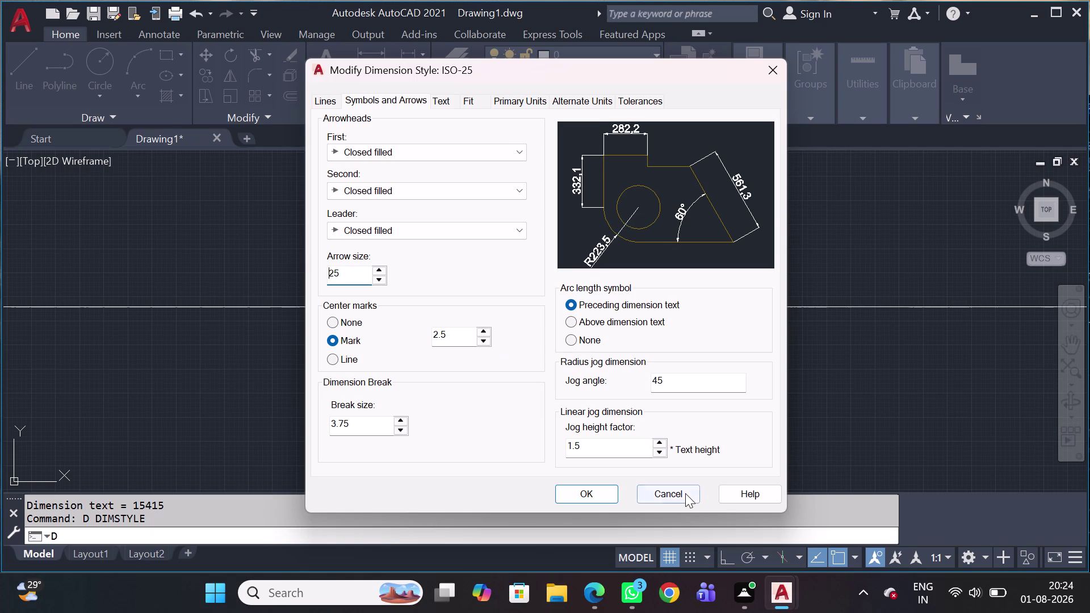
Save the ISO-25 changes, make it the current style, and close the manager.
click(591, 503)
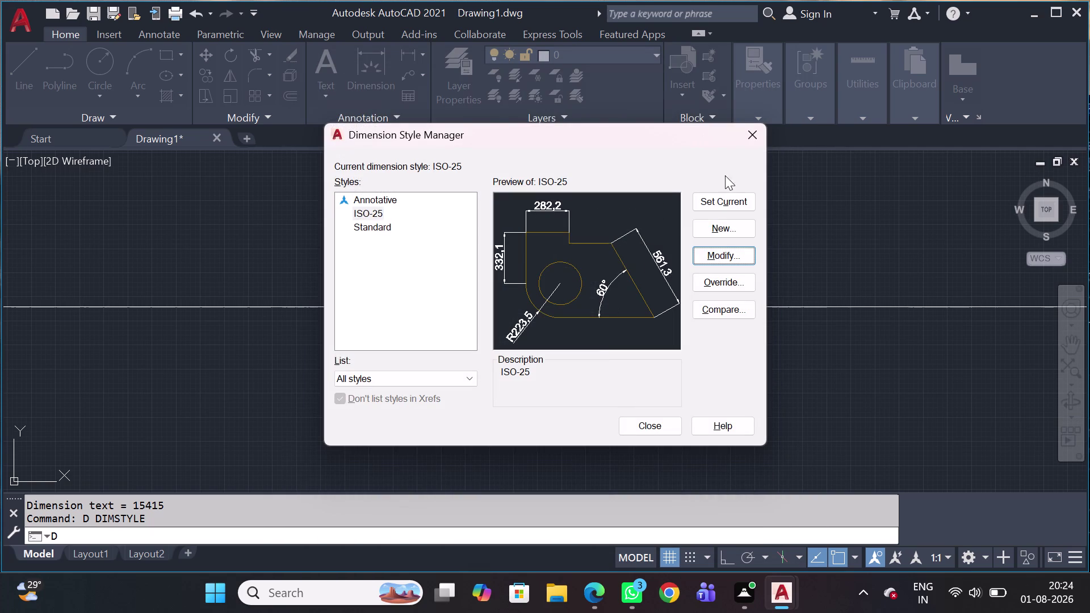
click(713, 208)
click(735, 205)
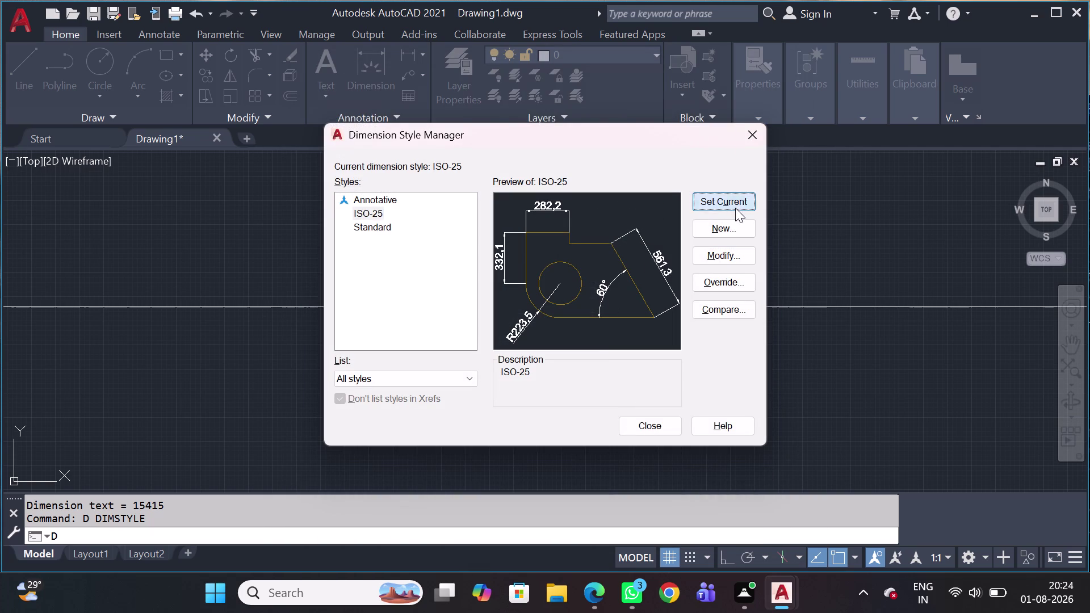
click(751, 124)
scroll(down, 3)
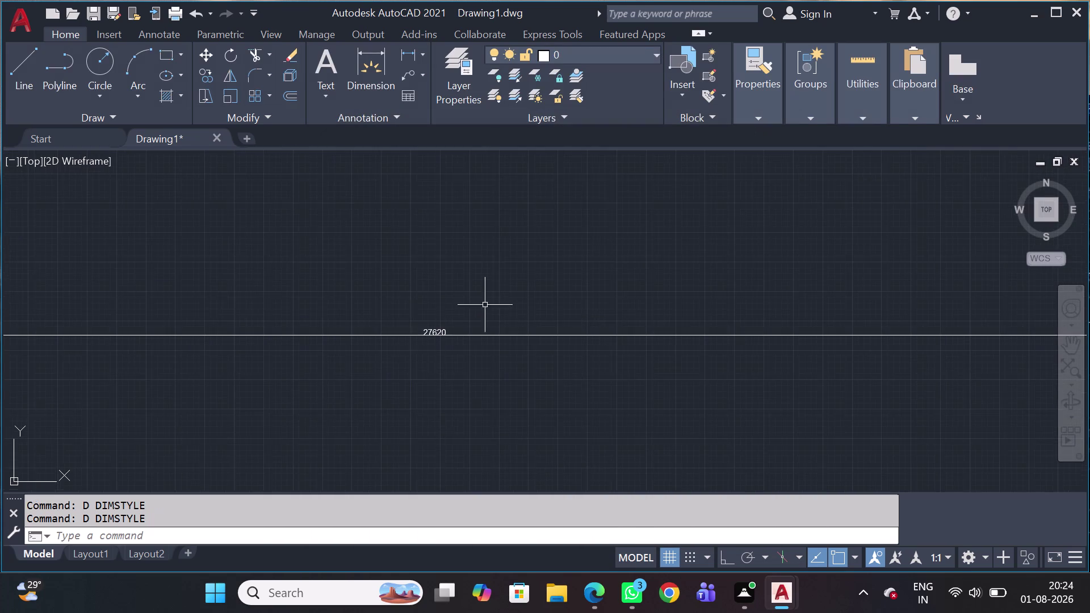
Pan over the rectangles and open the ISO-25 style for modification.
scroll(down, 3)
middle_drag(700, 301, 562, 381)
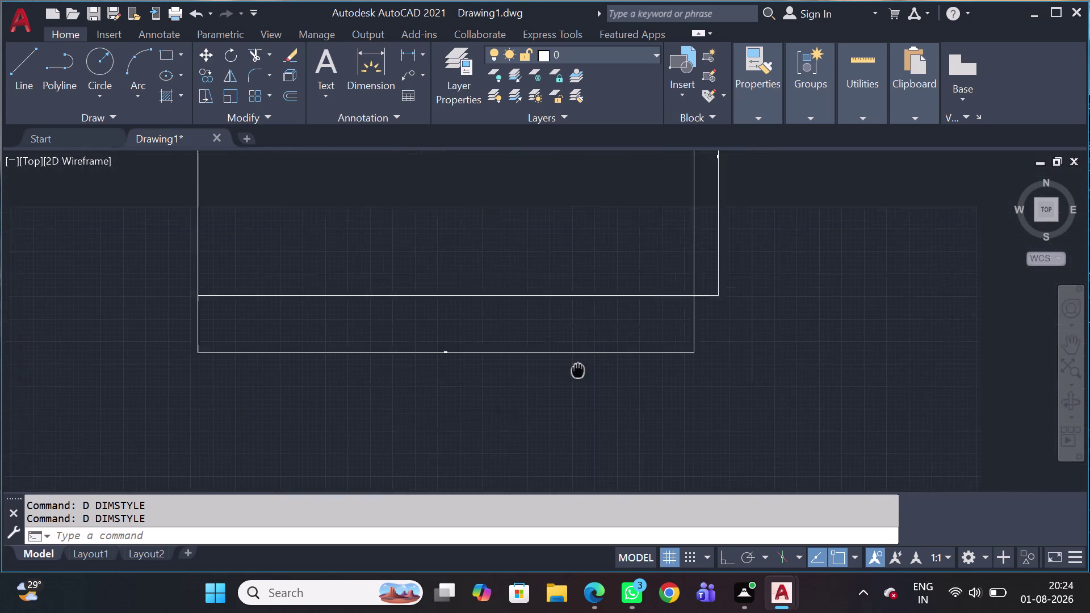
middle_drag(562, 380, 493, 437)
key(d)
key(space)
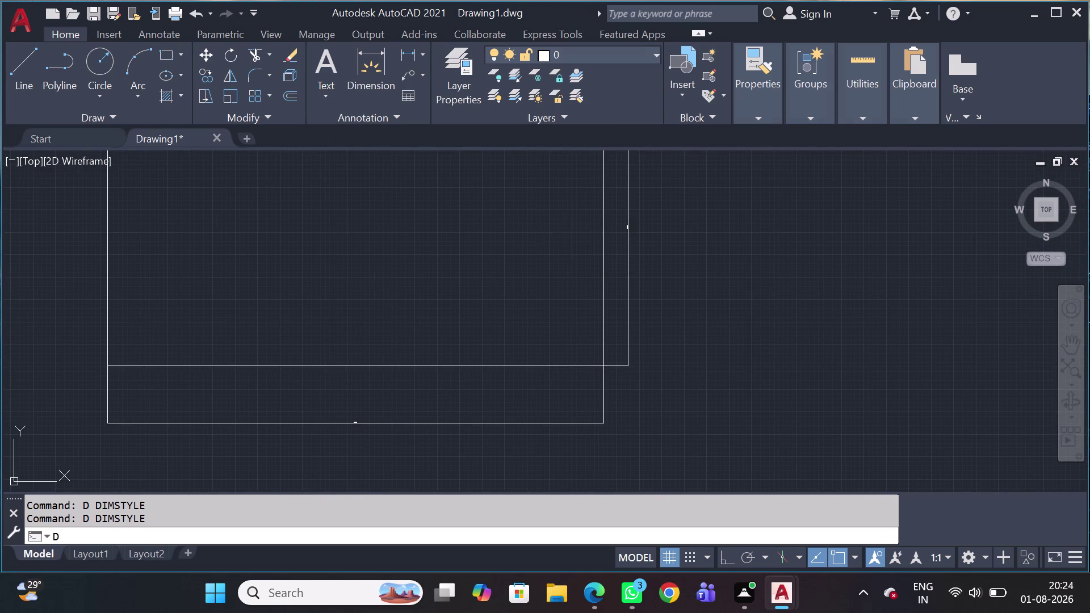
click(698, 253)
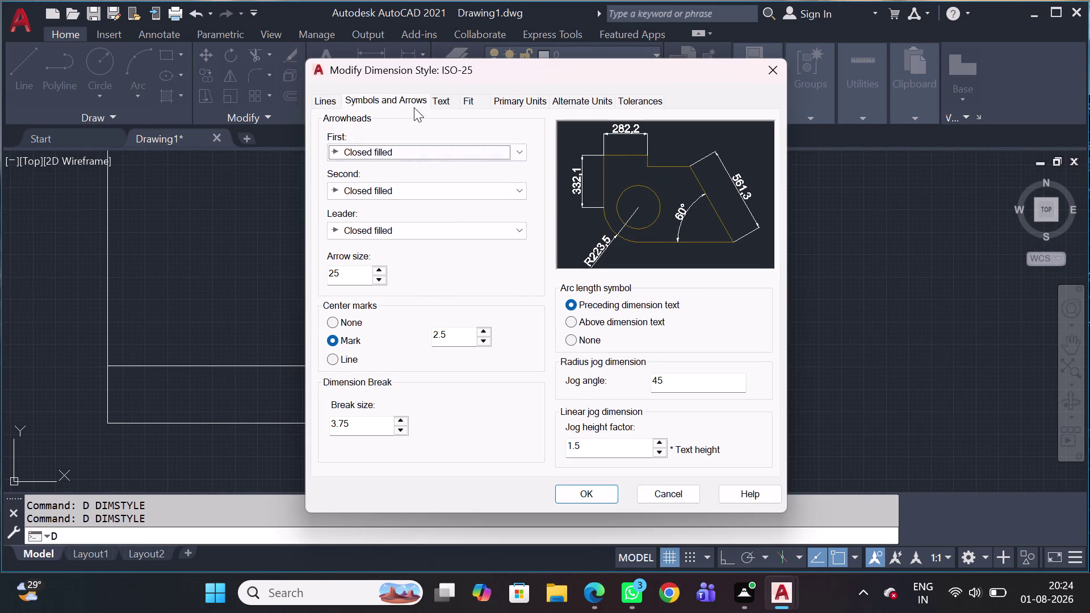
Change the text height to 70, save, set ISO-25 current, and close.
drag(451, 100, 450, 106)
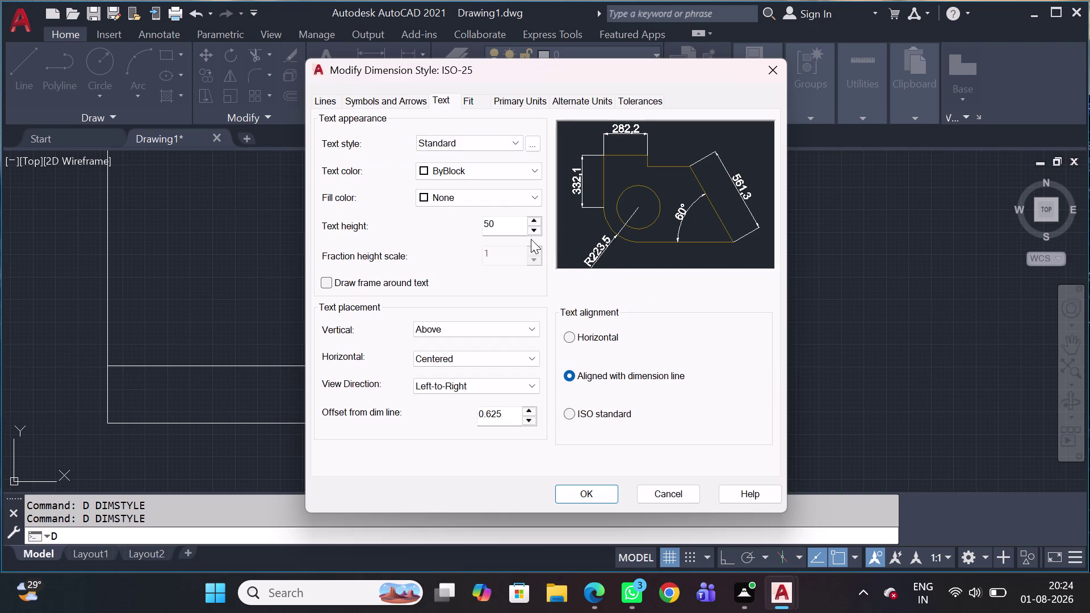
click(509, 229)
click(508, 227)
click(508, 226)
key(7)
text(0)
key(space)
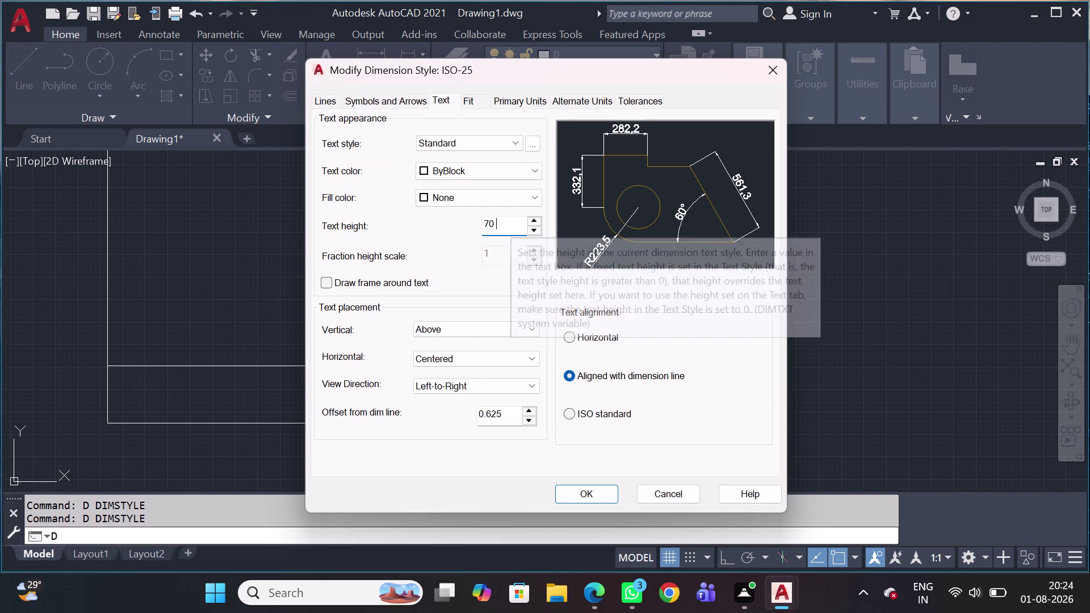
key(Return)
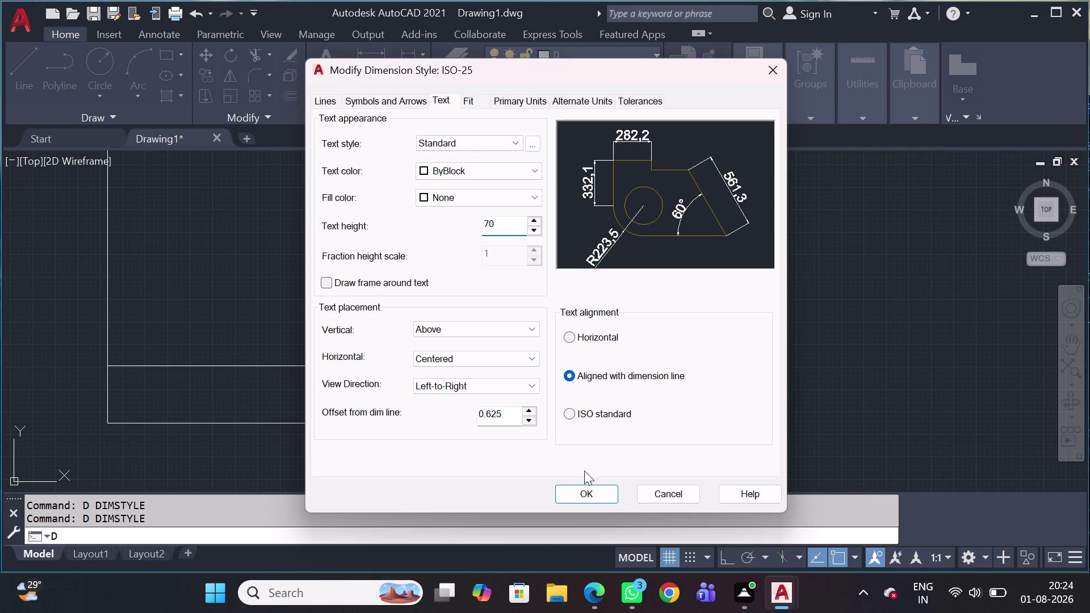
click(580, 496)
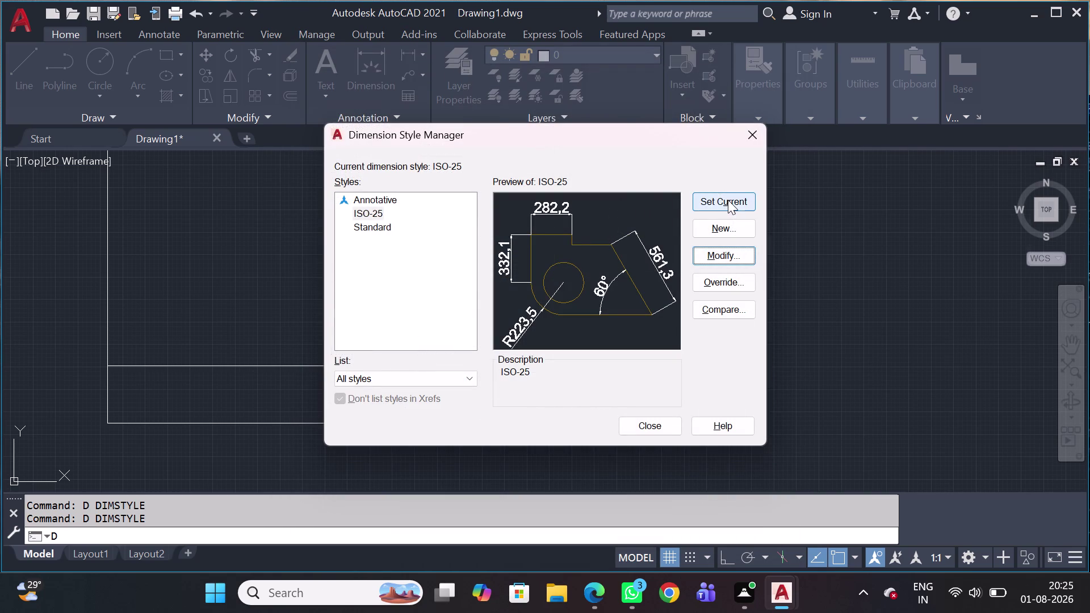
click(728, 200)
click(744, 131)
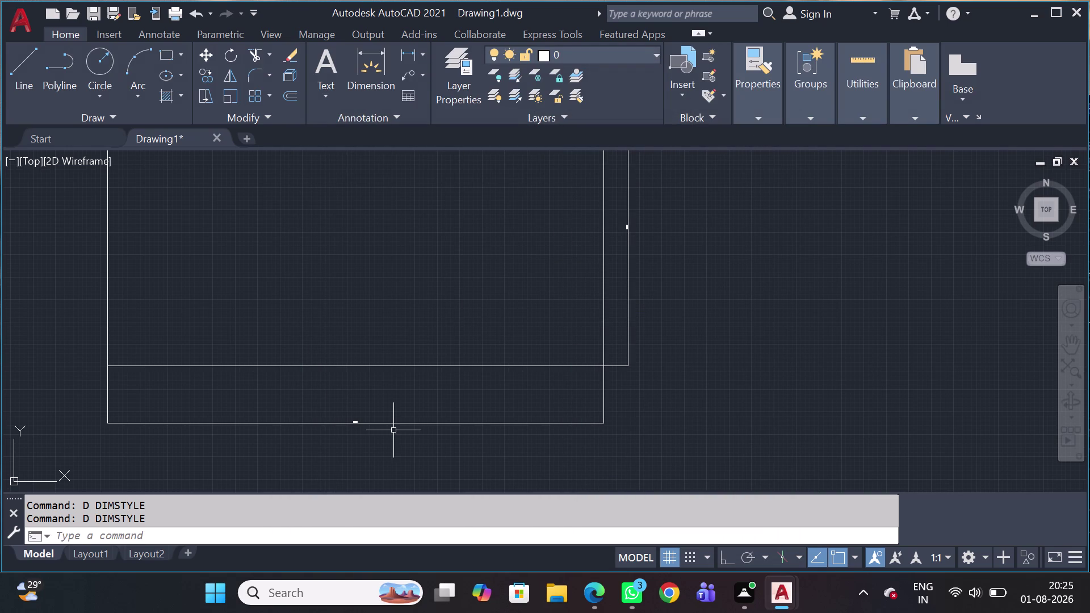